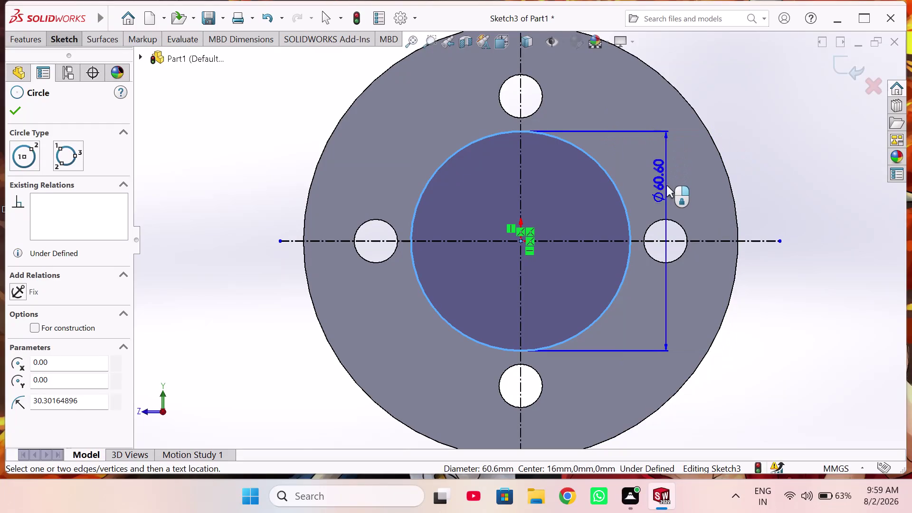
Give the flange-face centre circle a 50 mm diameter dimension and close the sketch.
click(674, 178)
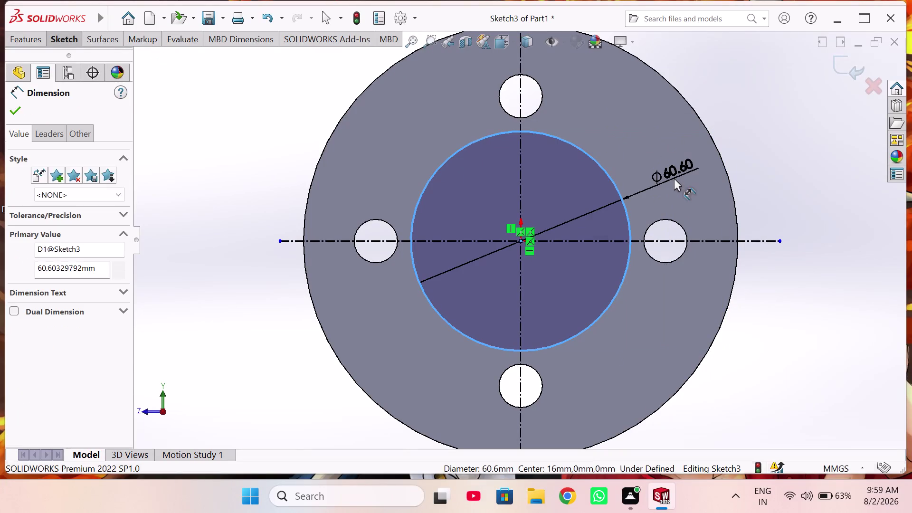
text(50)
key(Return)
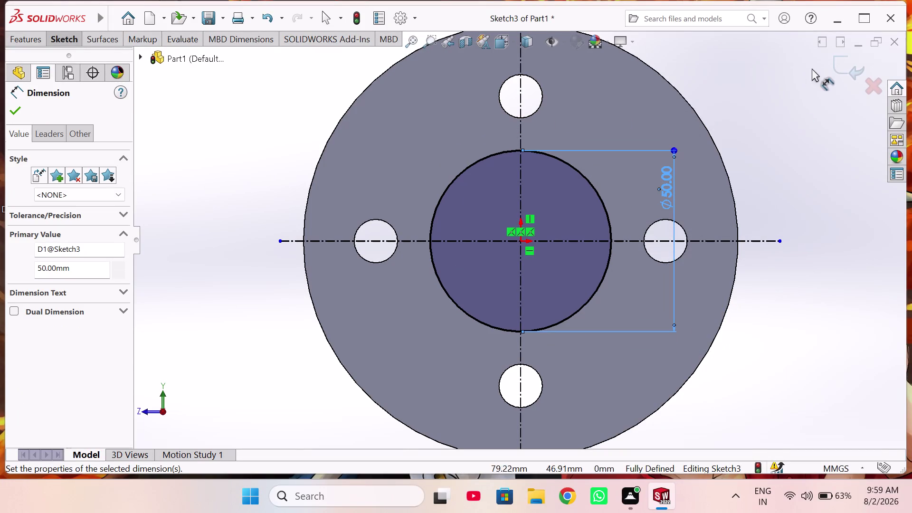
click(852, 70)
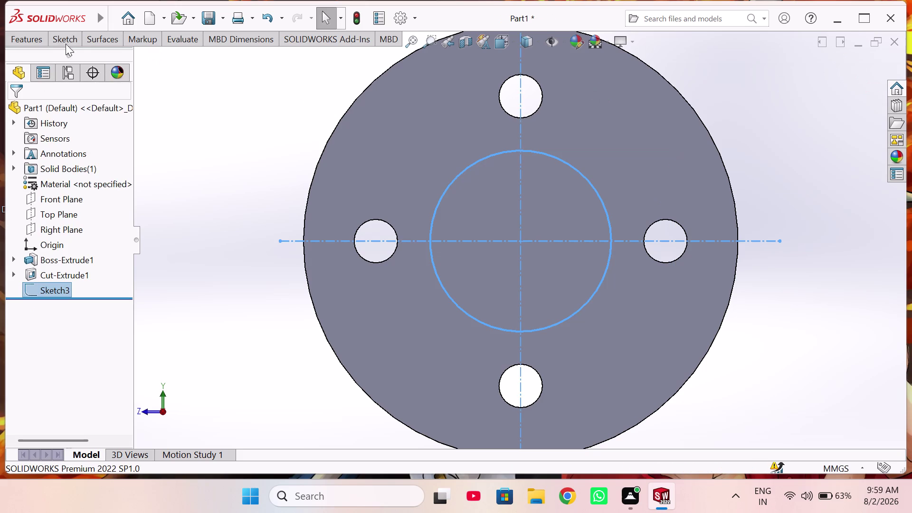
Start a blind boss extrusion of the 50 mm circle, changing the depth to 62 mm.
click(34, 41)
click(33, 74)
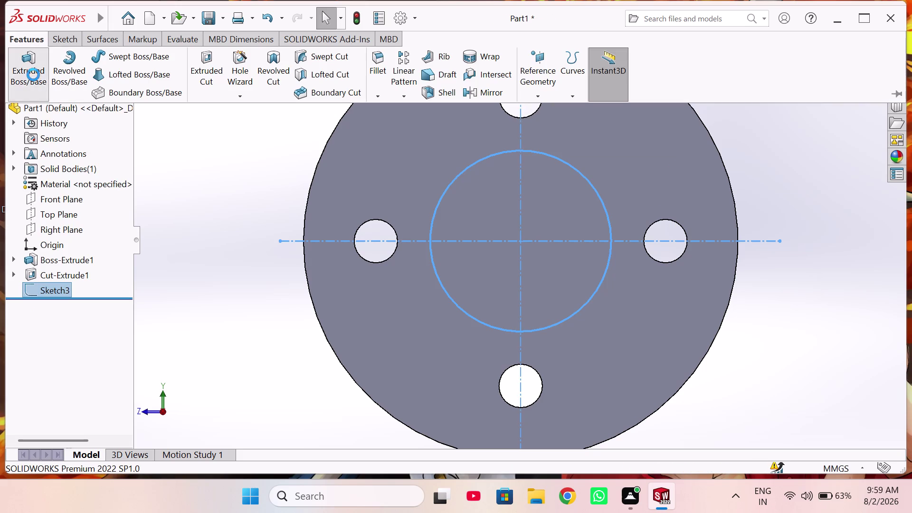
middle_drag(206, 239, 277, 249)
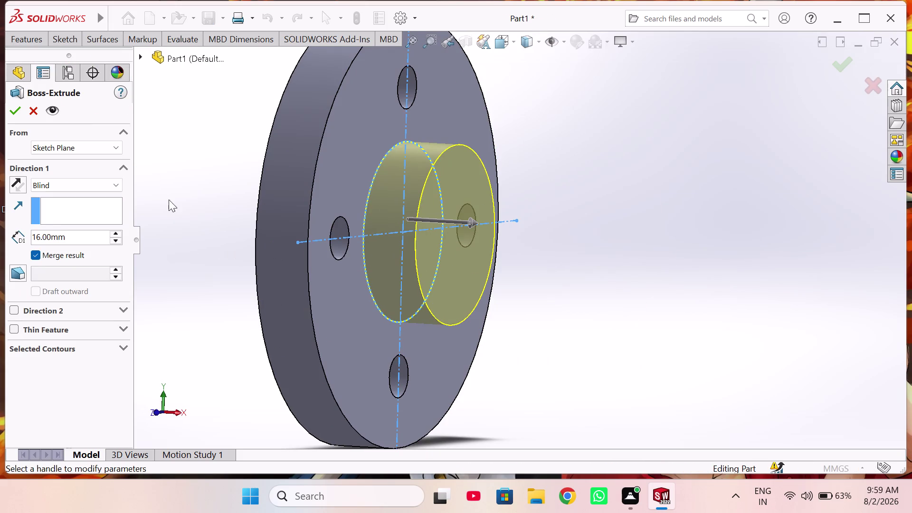
double_click(98, 231)
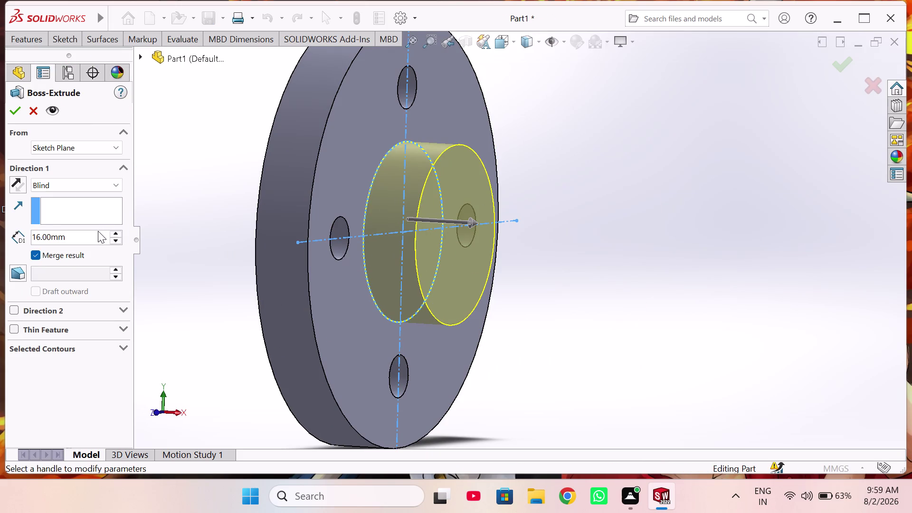
double_click(91, 236)
key(6)
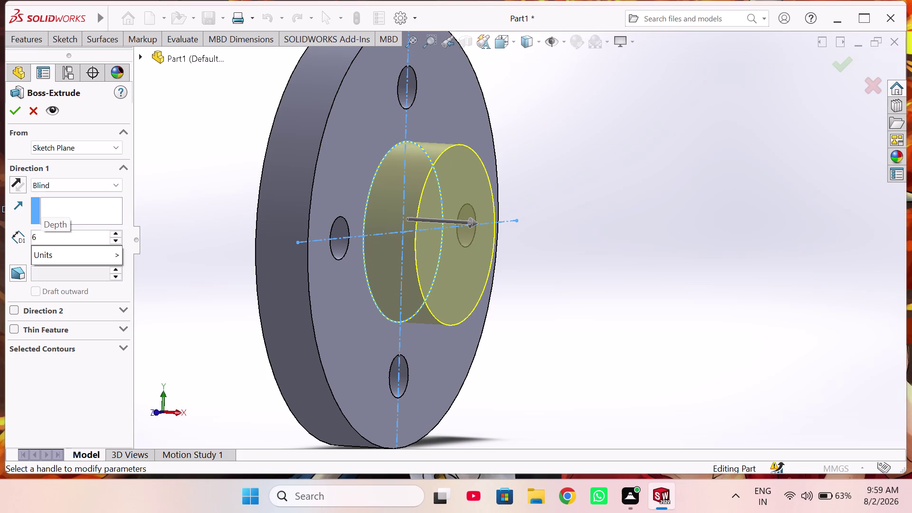
key(2)
key(Return)
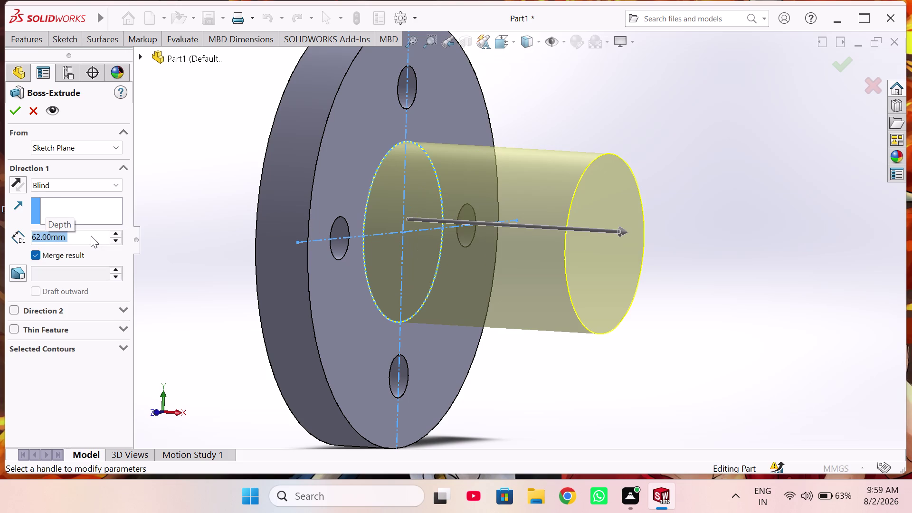
Confirm the 62 mm shaft boss and select the shaft's end face.
scroll(up, 3)
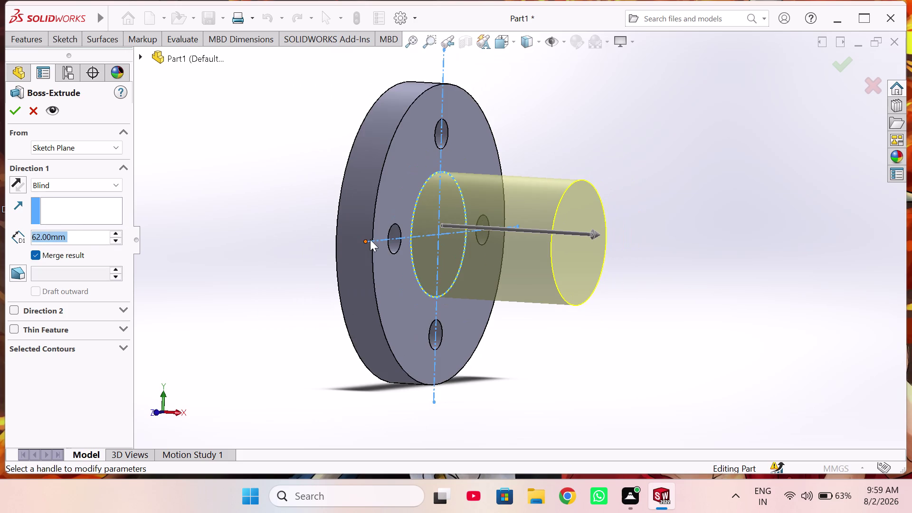
middle_drag(362, 245, 330, 243)
click(16, 113)
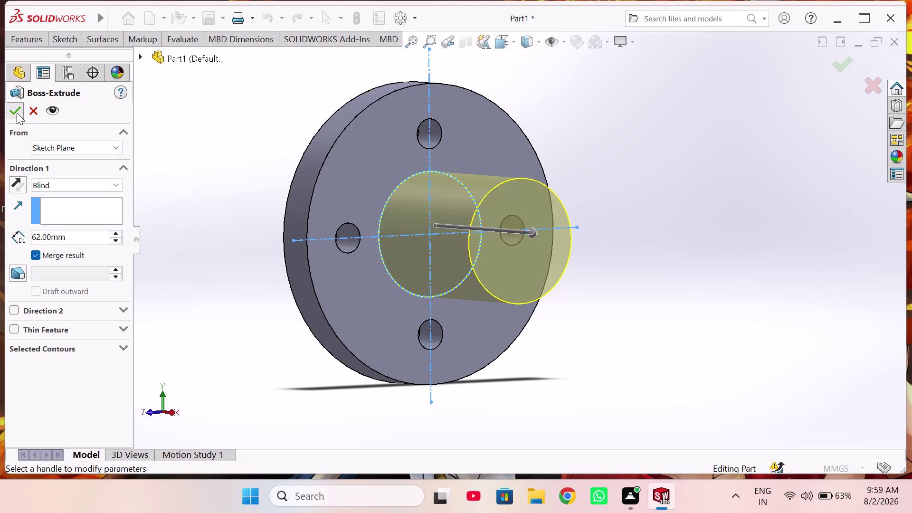
middle_drag(362, 320, 331, 306)
scroll(up, 3)
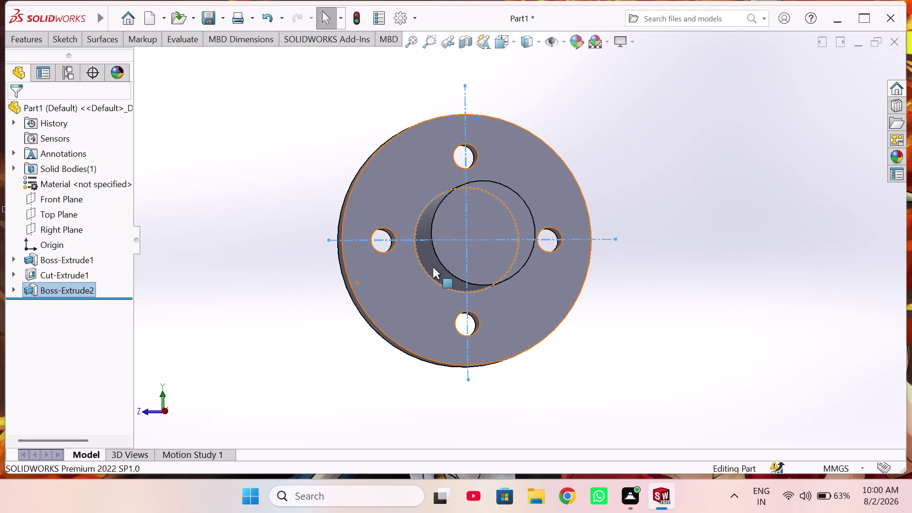
click(487, 238)
Start a new sketch on the shaft's end face.
click(541, 206)
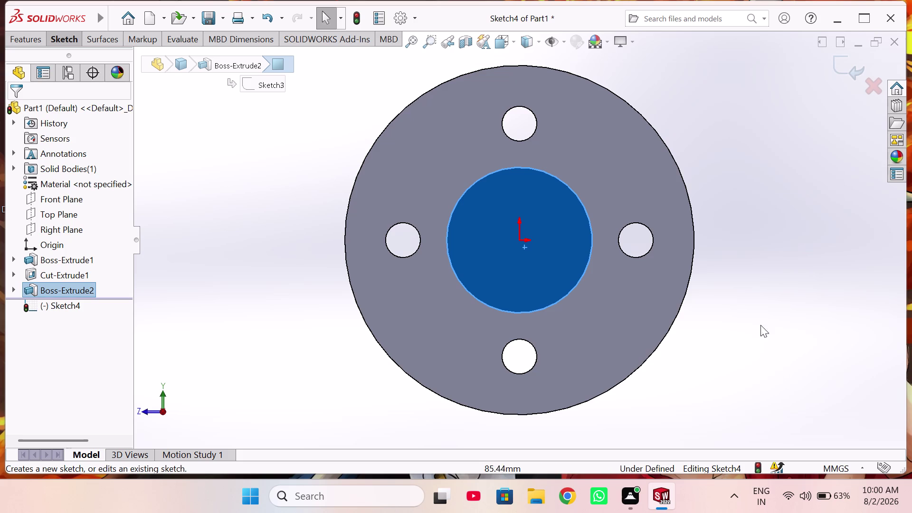
click(744, 290)
right_drag(793, 303, 770, 287)
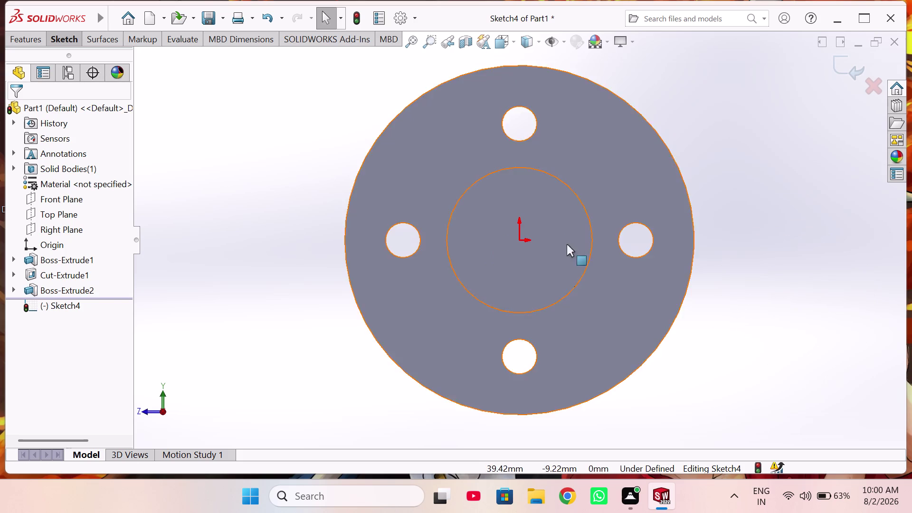
Draw a centrepoint straight slot from the shaft centre to the left hole centre.
click(71, 37)
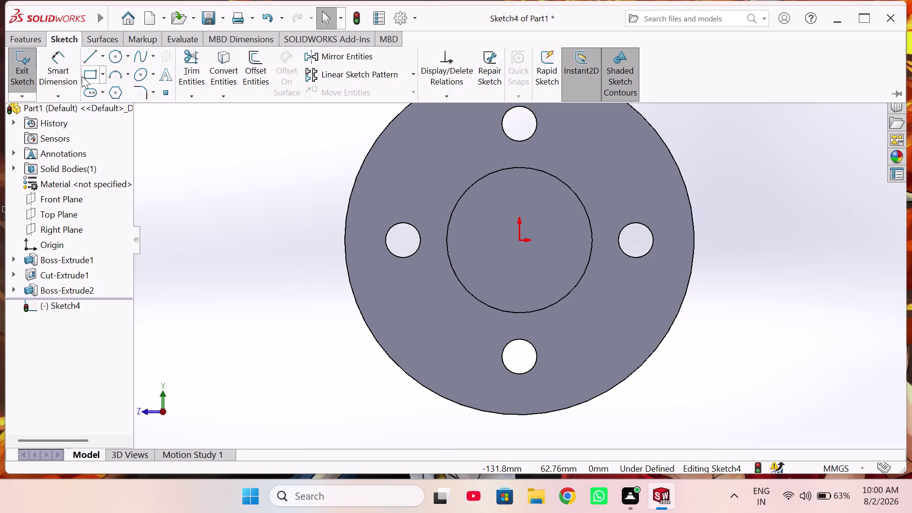
click(94, 91)
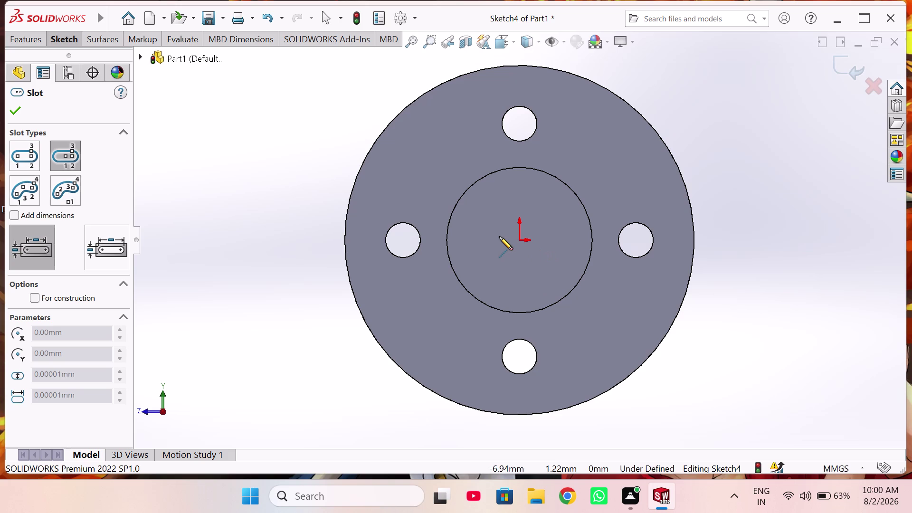
click(461, 238)
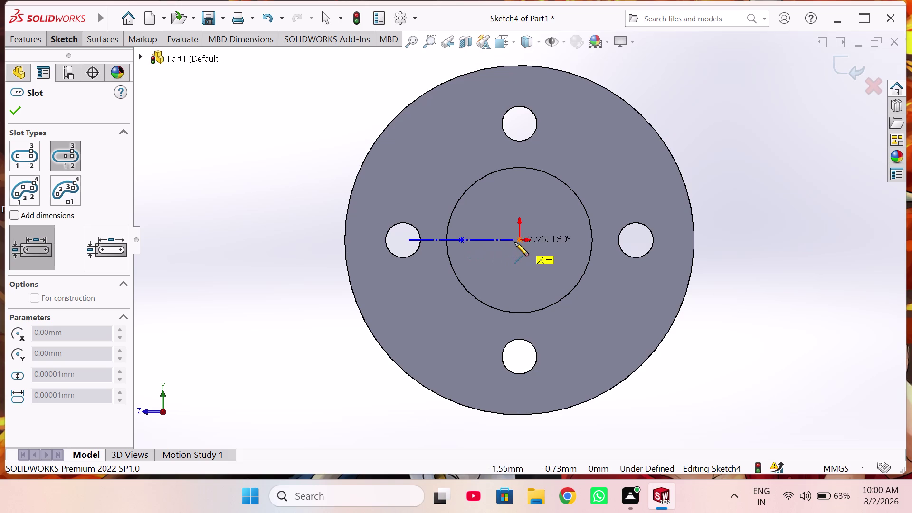
click(520, 241)
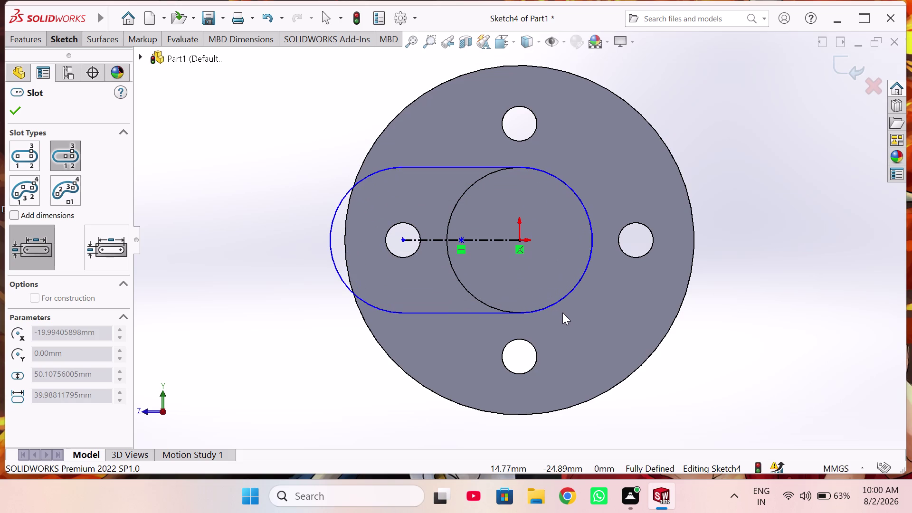
click(575, 323)
Dimension the slot's end radius to 27.5 mm.
right_drag(630, 307, 638, 234)
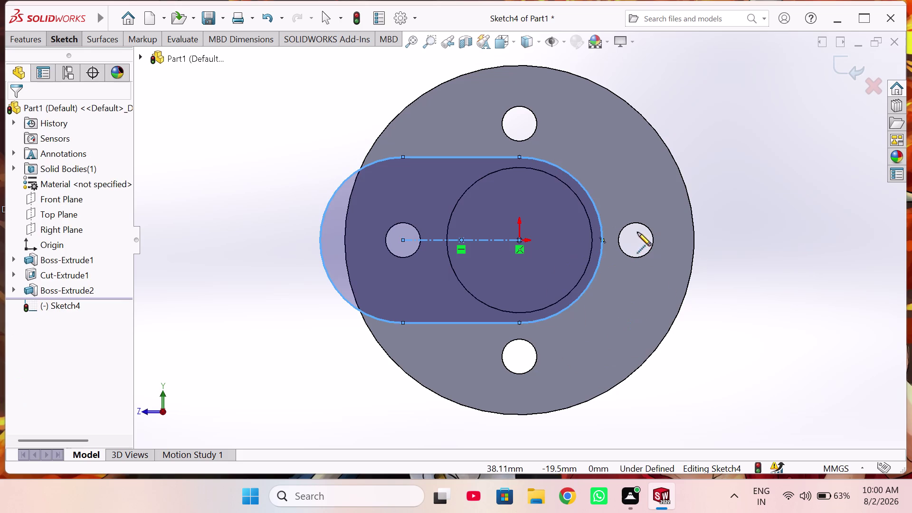
right_drag(638, 233, 637, 229)
click(599, 221)
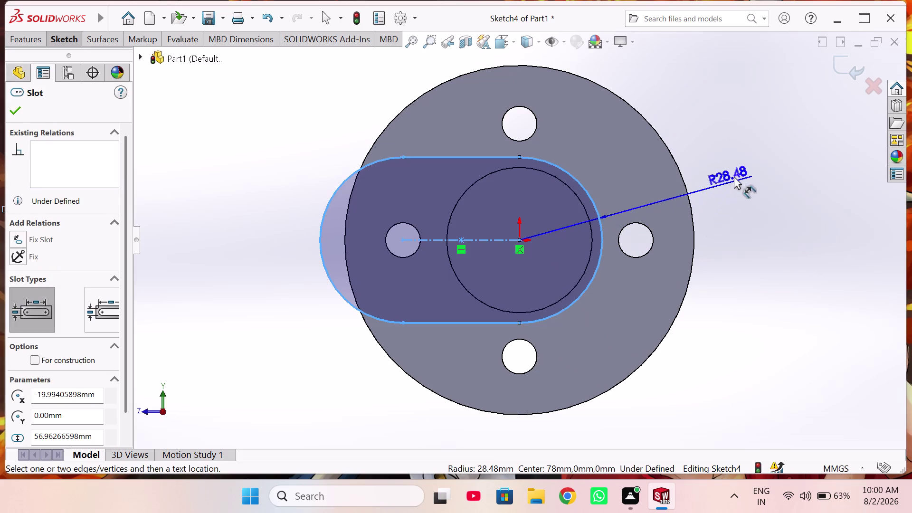
click(737, 172)
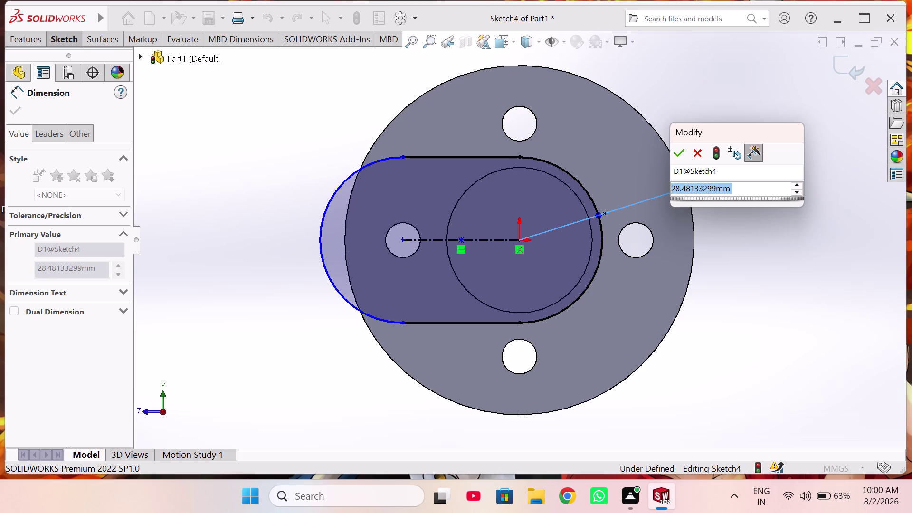
text(27.)
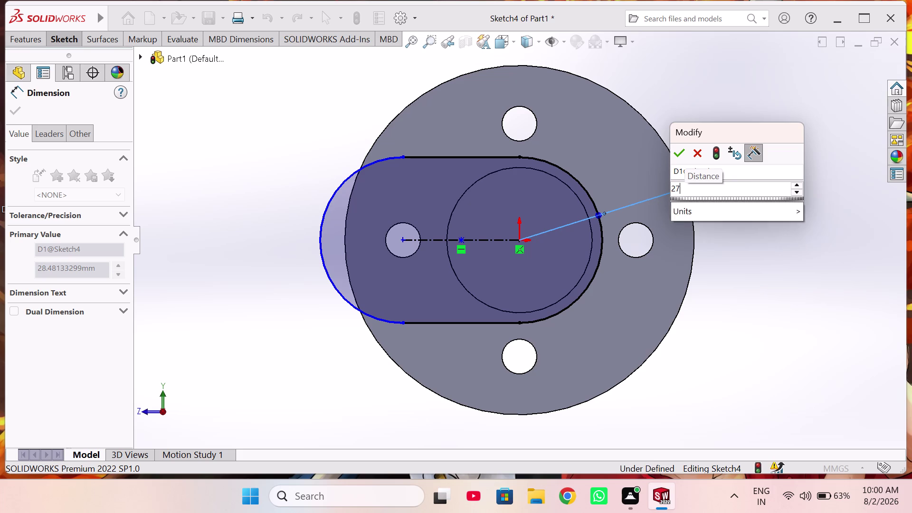
text(5)
key(Return)
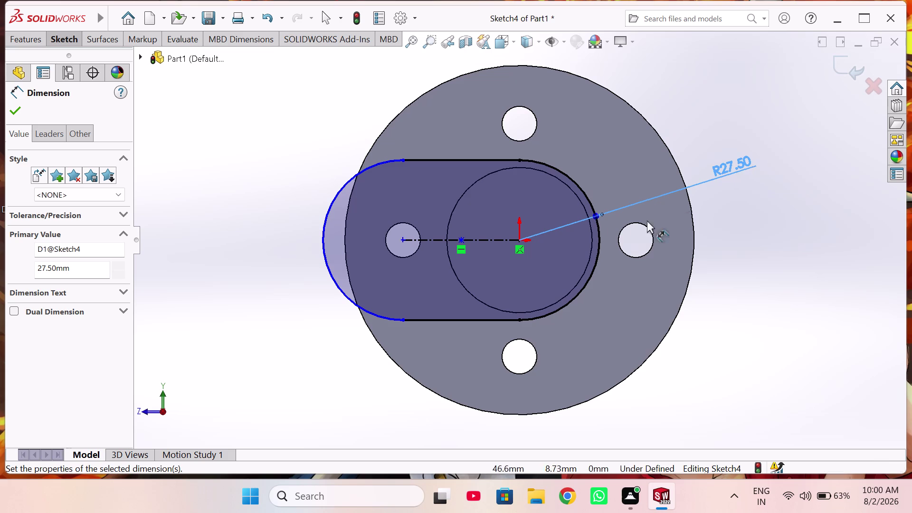
Dimension the slot's centre distance to 40 mm and exit the sketch.
click(481, 241)
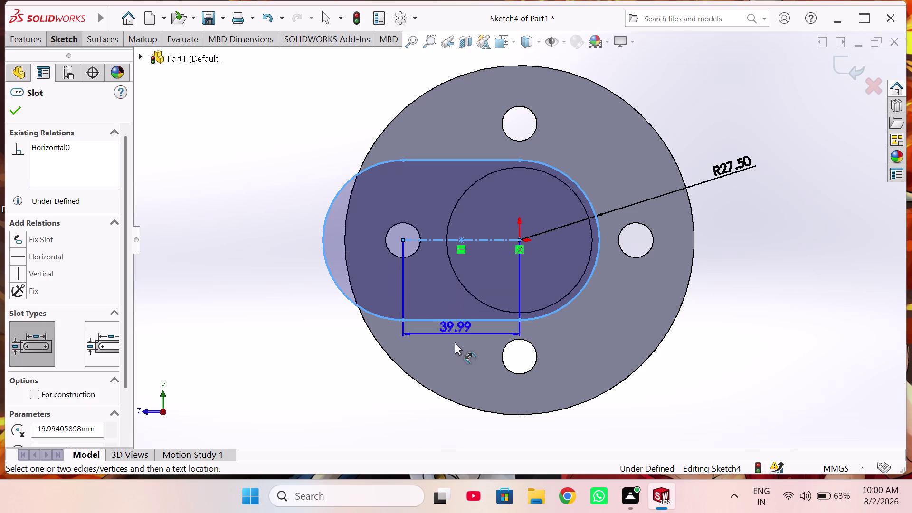
click(455, 348)
text(4)
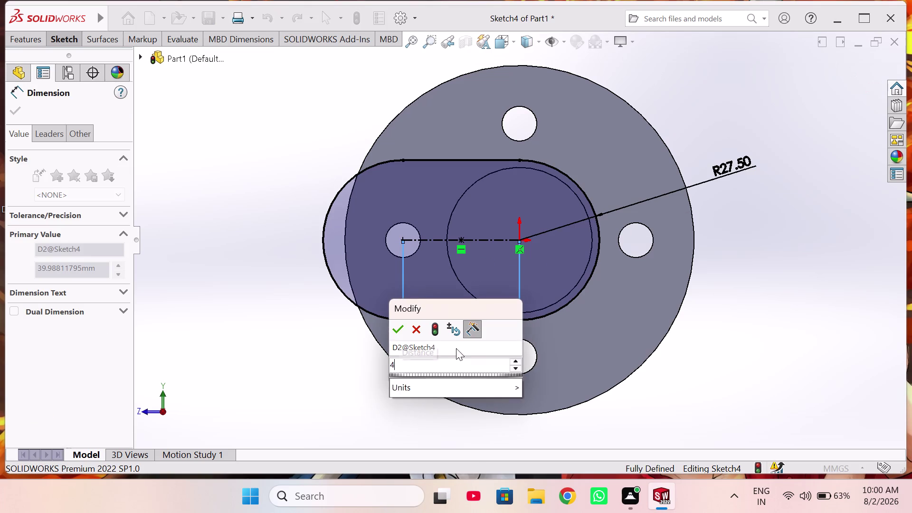
text(0)
key(Return)
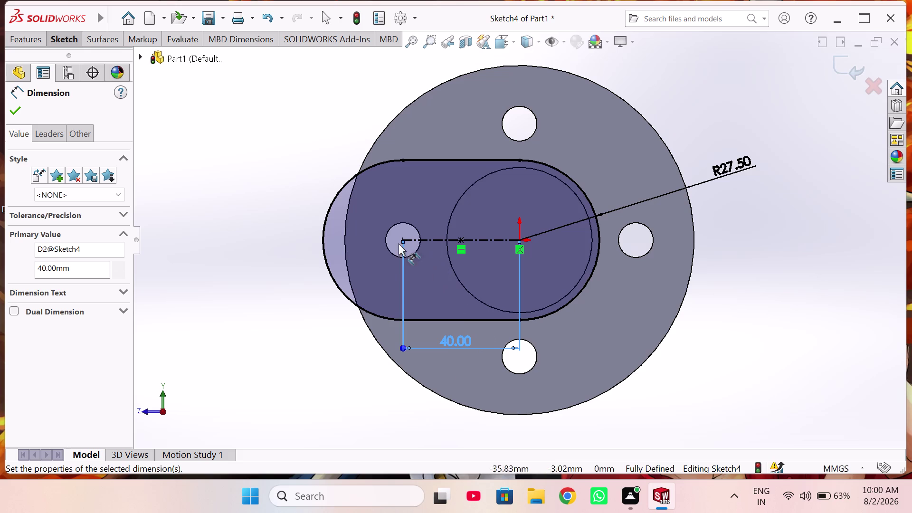
right_click(262, 225)
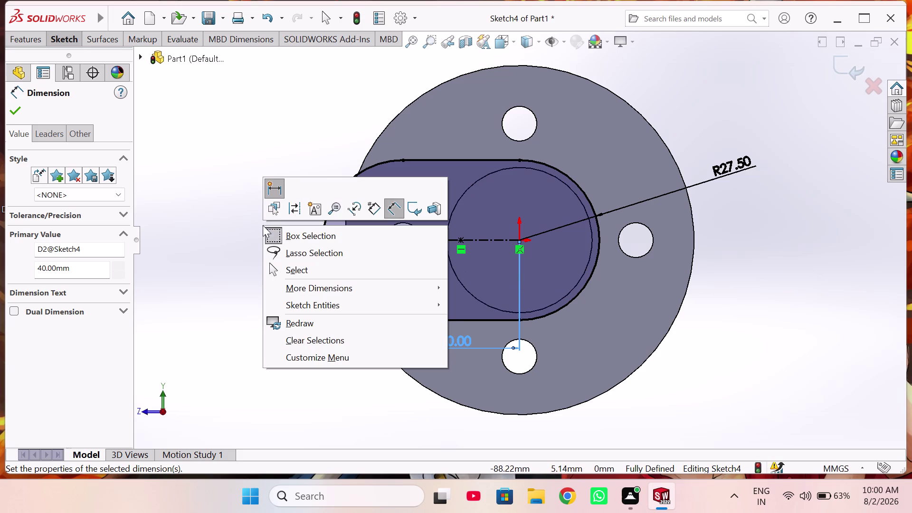
click(285, 265)
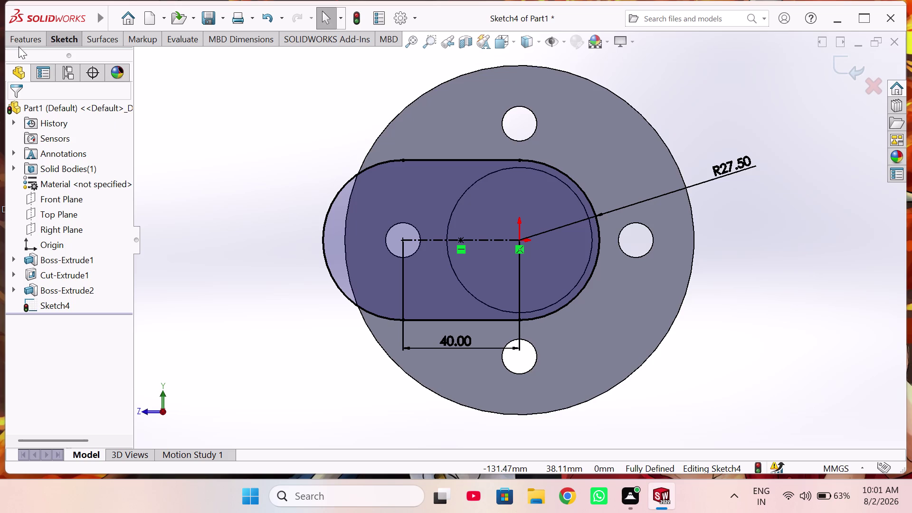
click(859, 68)
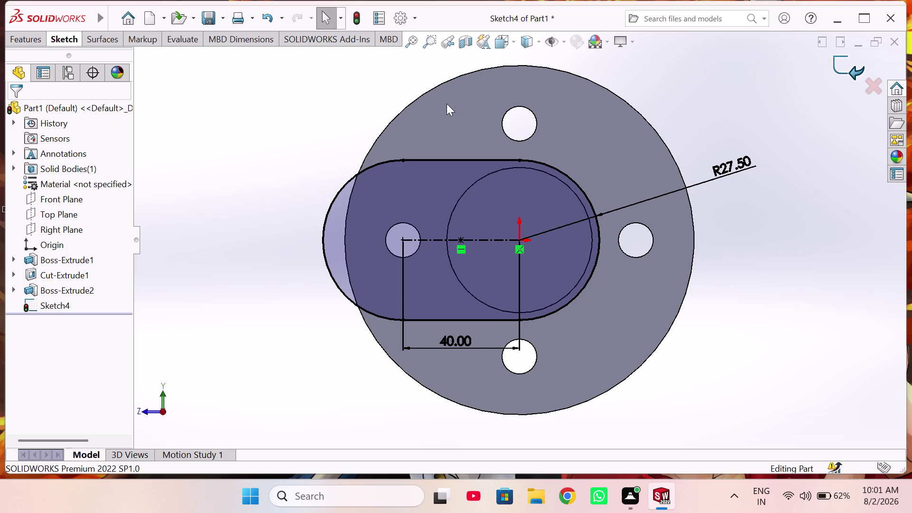
Extrude the slot sketch 22 mm blind into a web boss, then orbit to inspect it.
click(39, 36)
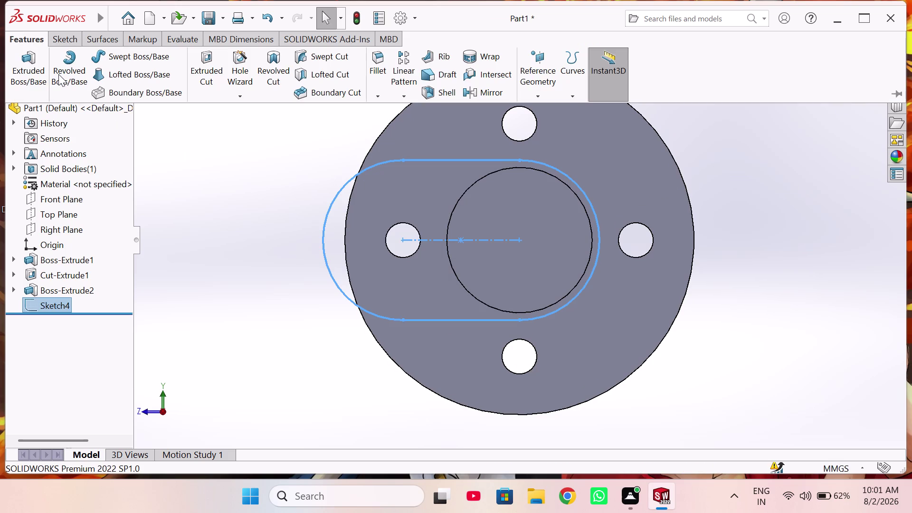
click(29, 70)
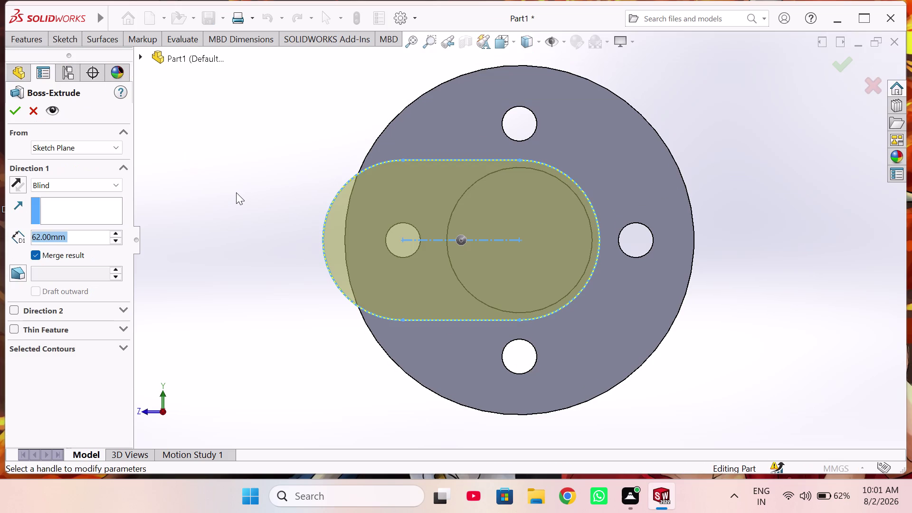
middle_drag(237, 193, 275, 203)
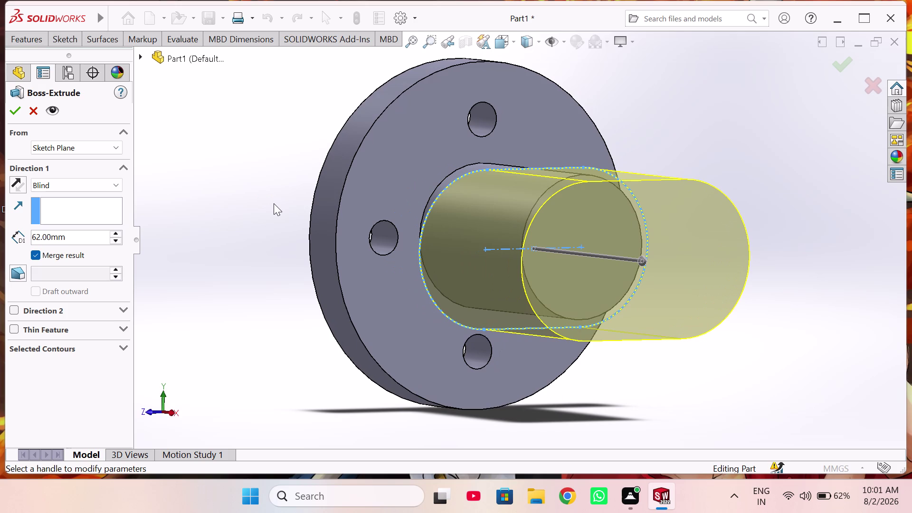
double_click(112, 241)
double_click(113, 241)
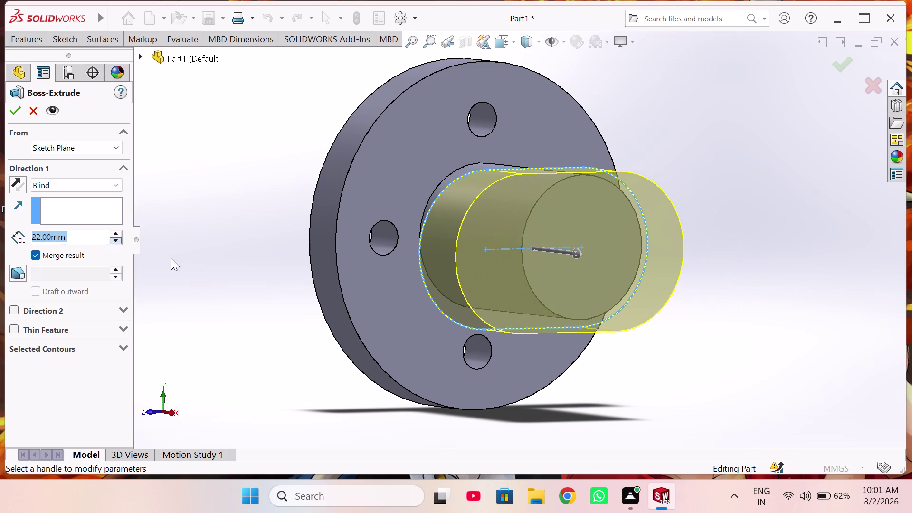
click(16, 113)
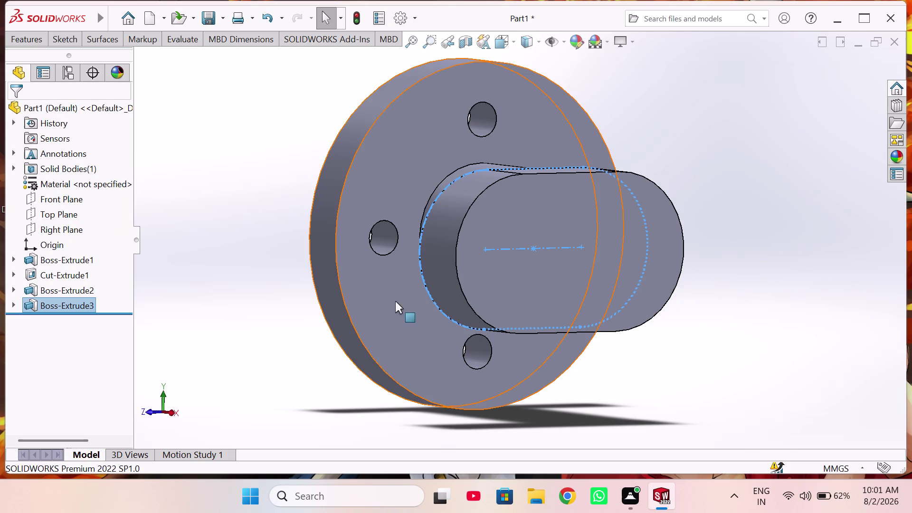
middle_drag(571, 341, 640, 341)
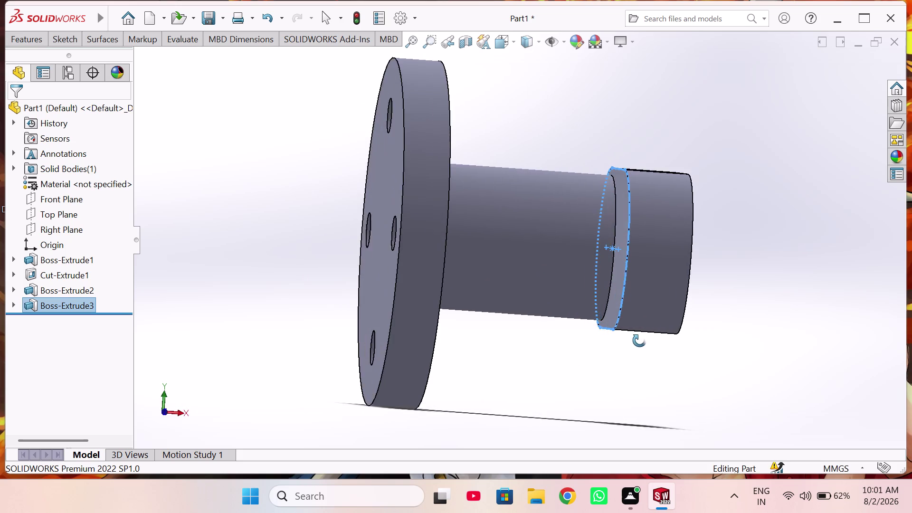
middle_drag(639, 341, 517, 332)
Open a sketch on the slot web face and draw a circle centred left of the origin.
click(499, 242)
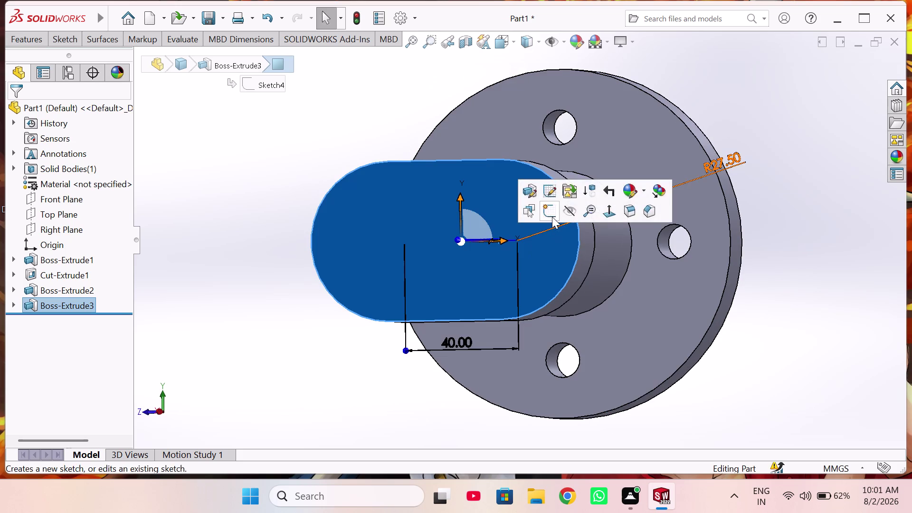
click(552, 217)
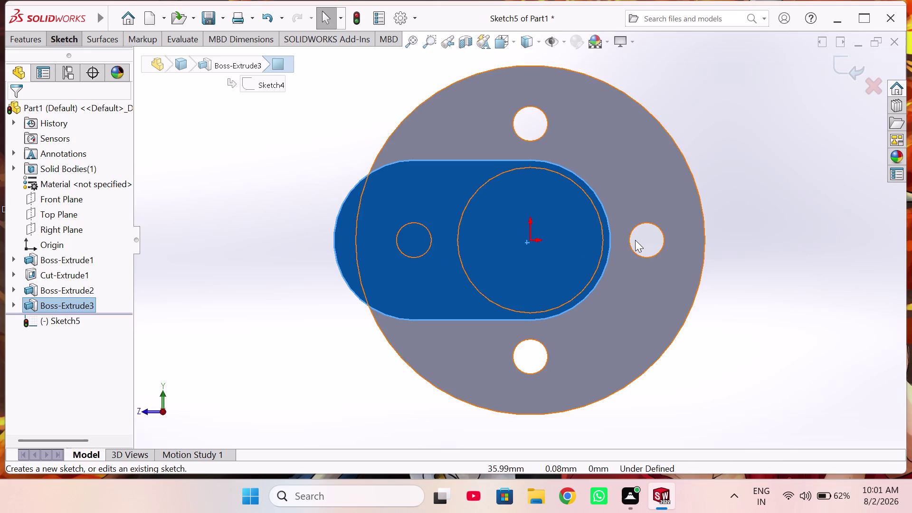
right_drag(762, 223, 797, 233)
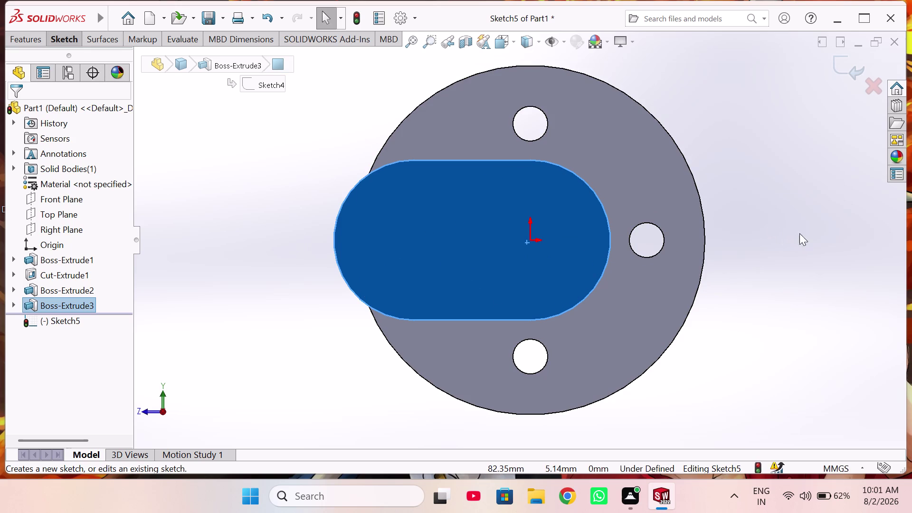
right_drag(797, 234, 820, 230)
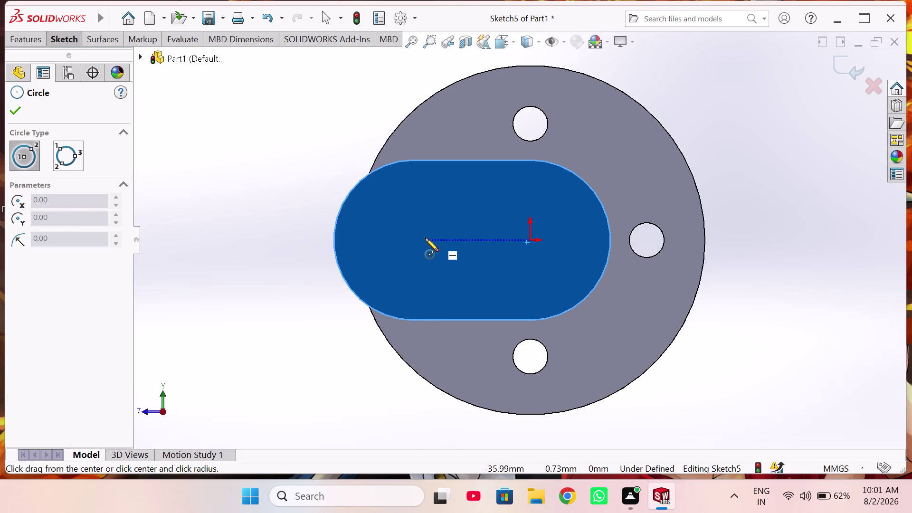
click(425, 238)
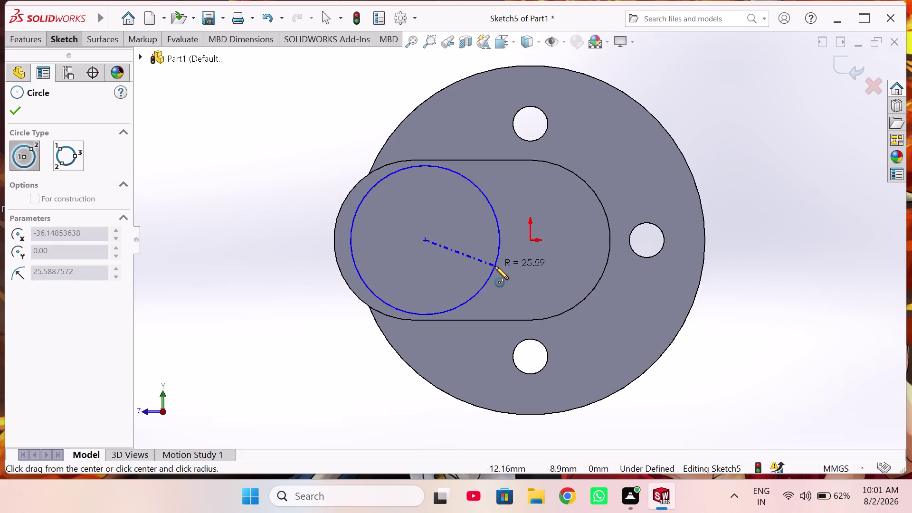
click(493, 267)
right_drag(513, 239, 489, 138)
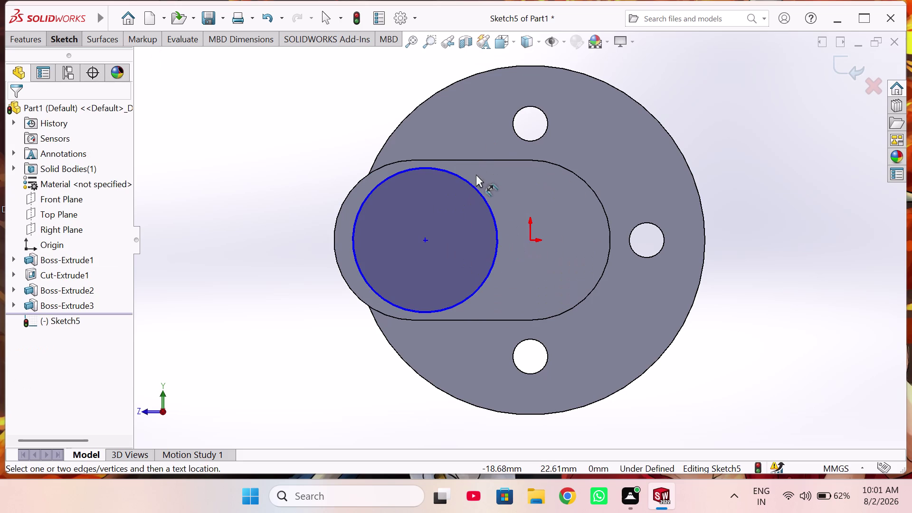
Dimension the crank-pin circle to 45 mm diameter.
click(466, 180)
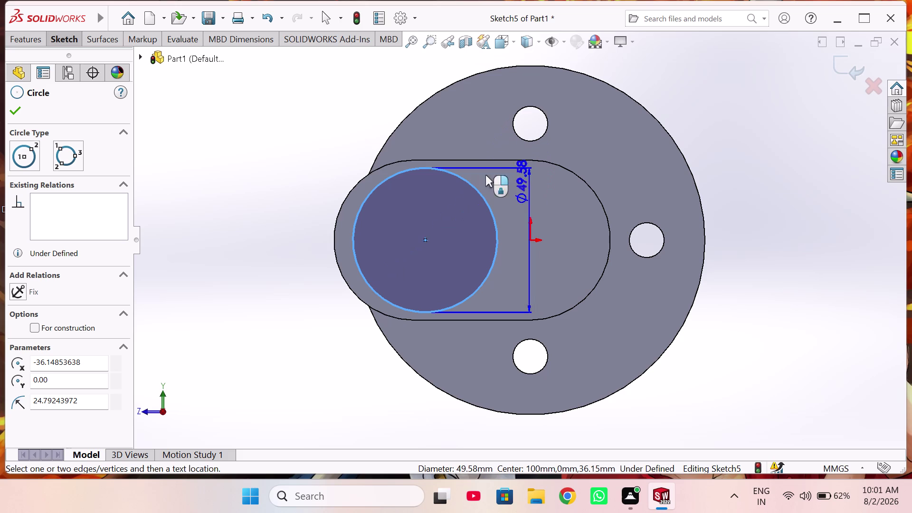
click(325, 144)
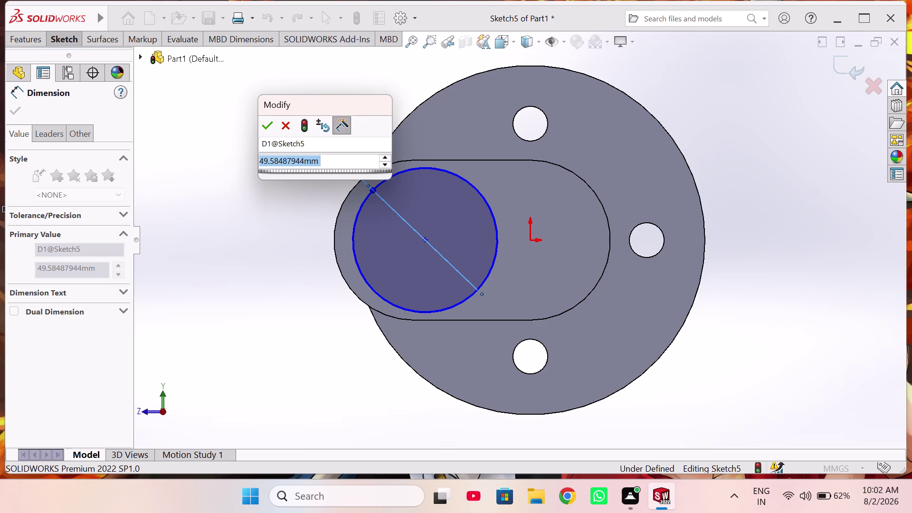
text(45)
key(Return)
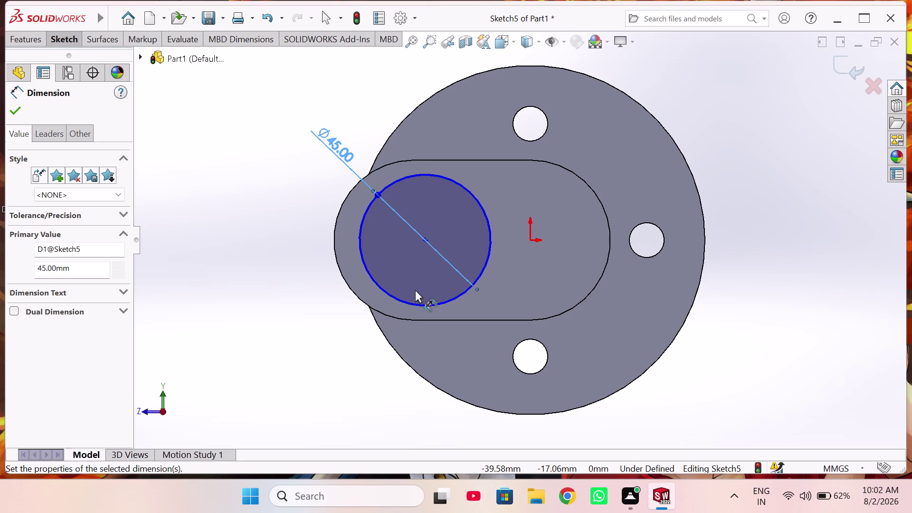
Set the circle centre 40 mm from the origin.
click(423, 240)
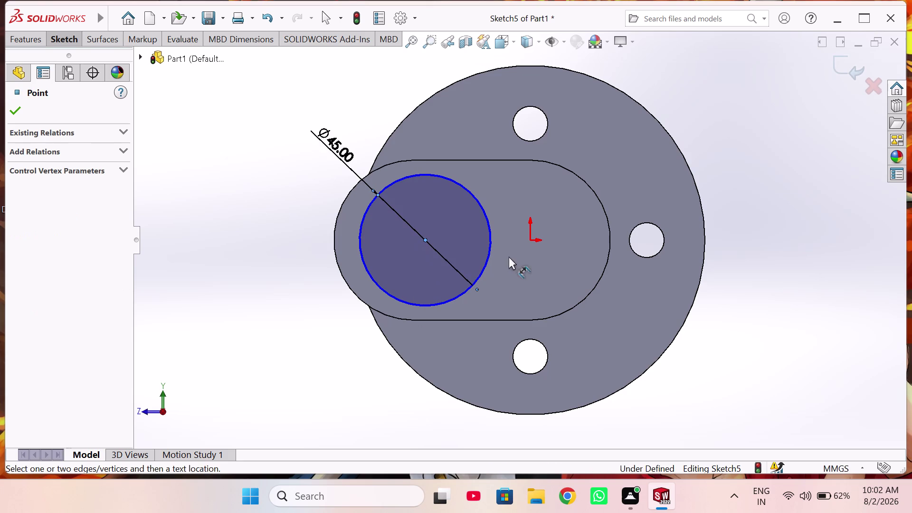
click(530, 239)
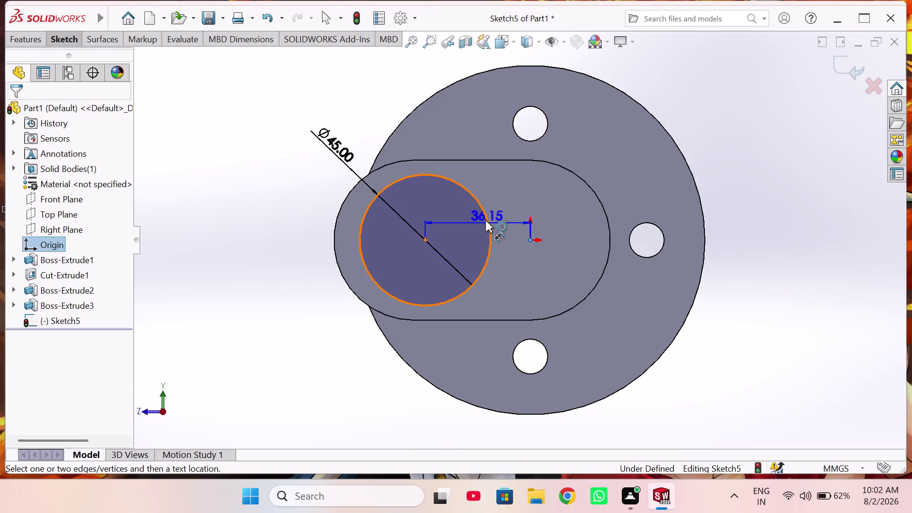
click(483, 188)
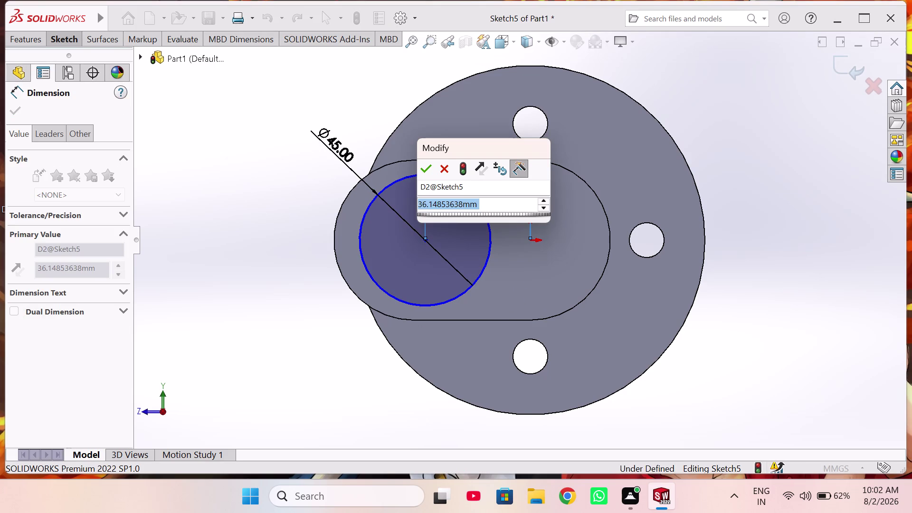
key(4)
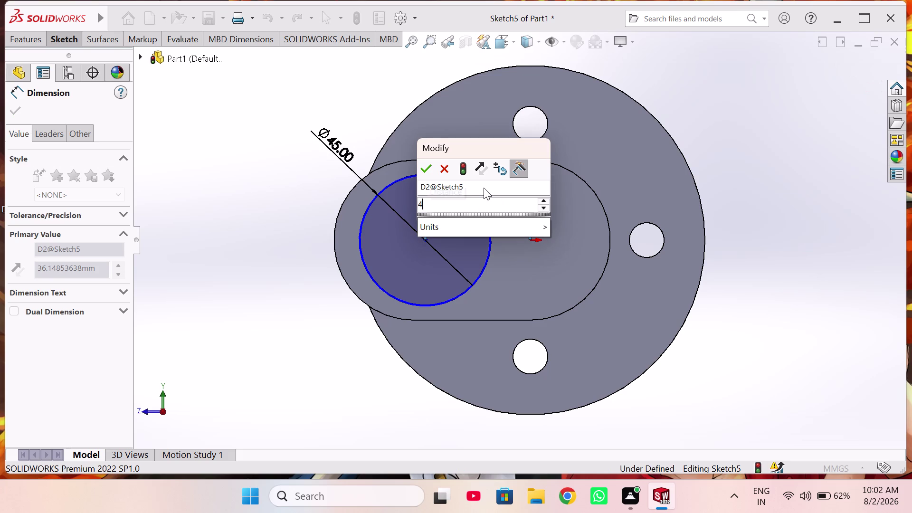
key(0)
key(Return)
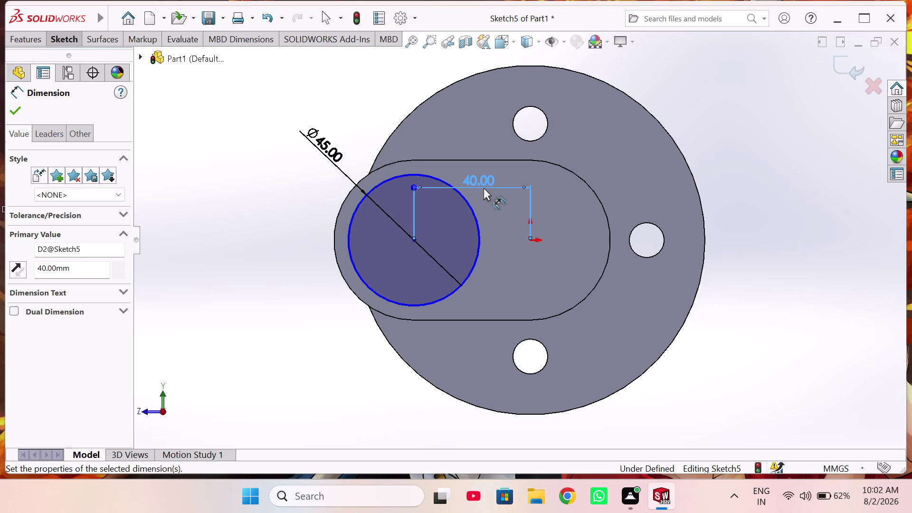
right_click(494, 225)
click(508, 263)
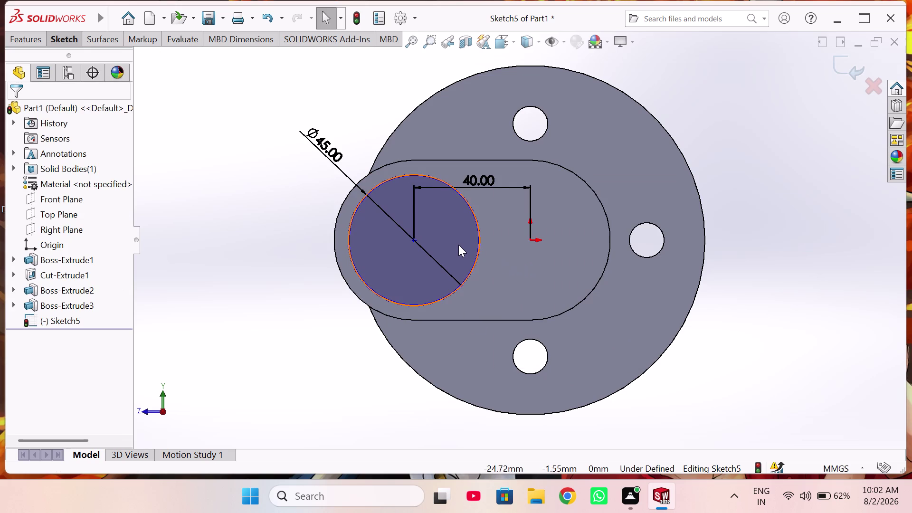
Add a Horizontal relation between the circle centre and origin, then exit the sketch.
click(280, 191)
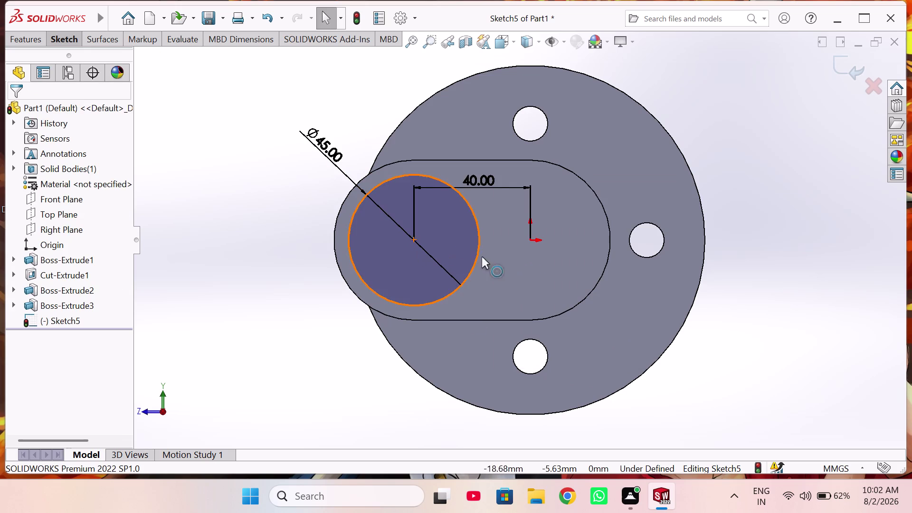
right_drag(255, 276, 241, 254)
scroll(down, 3)
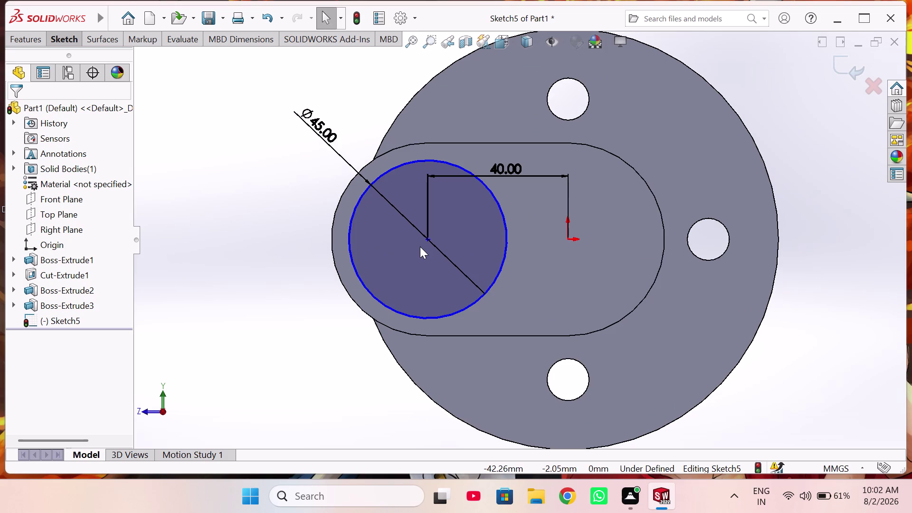
scroll(down, 3)
click(433, 237)
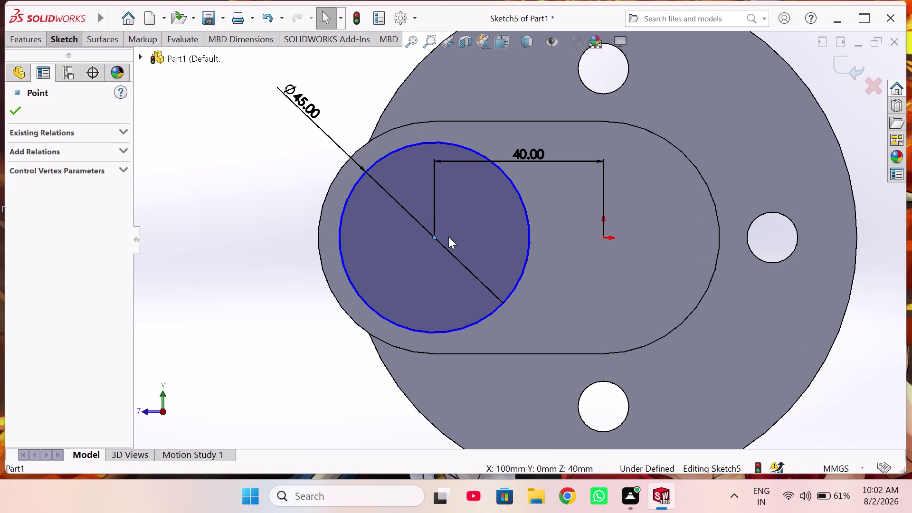
click(604, 237)
click(638, 183)
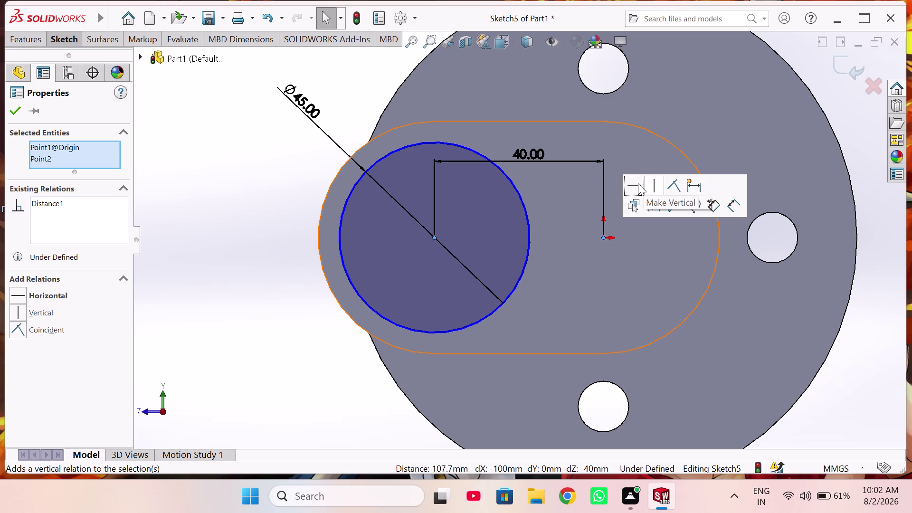
click(15, 116)
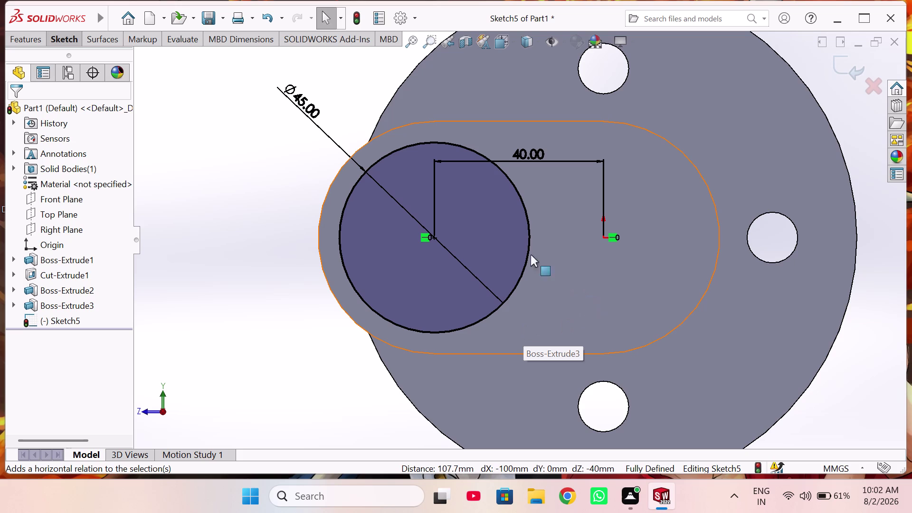
click(57, 40)
click(19, 65)
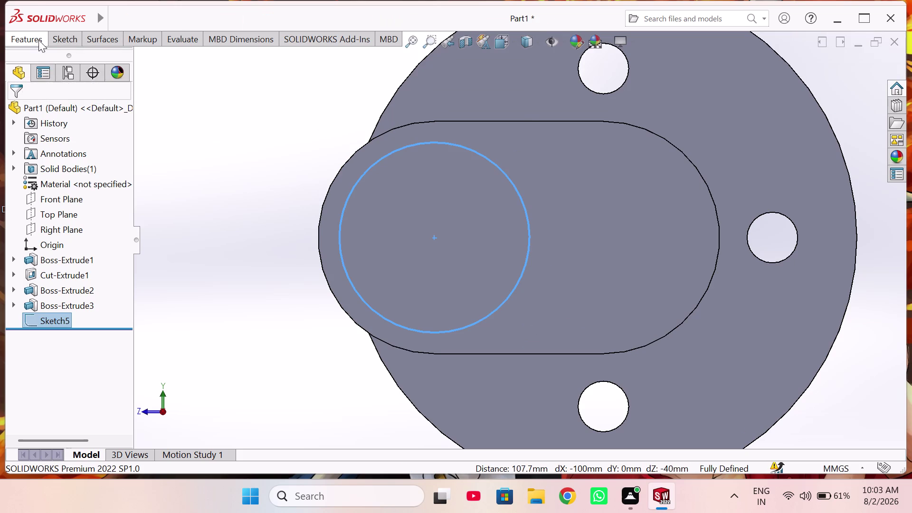
Extrude the 45 mm circle as a boss with 35 mm blind depth.
click(33, 36)
click(29, 60)
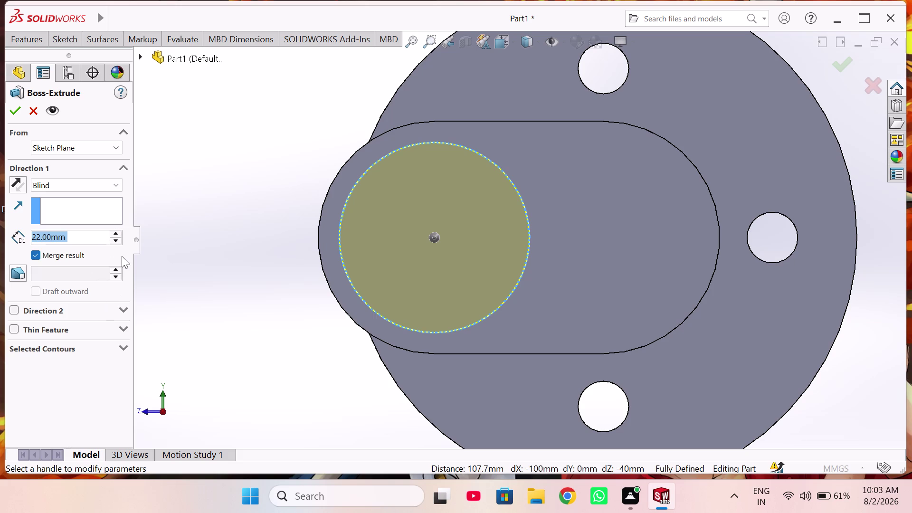
scroll(up, 3)
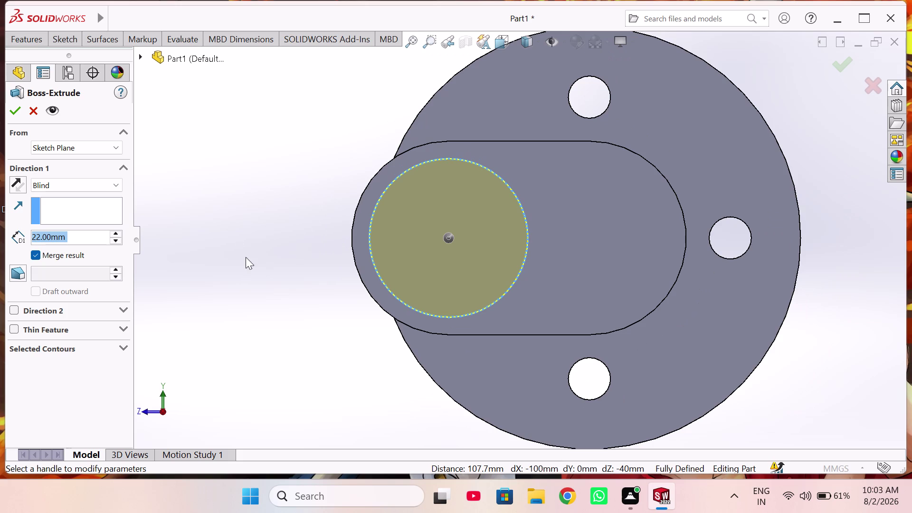
text(35)
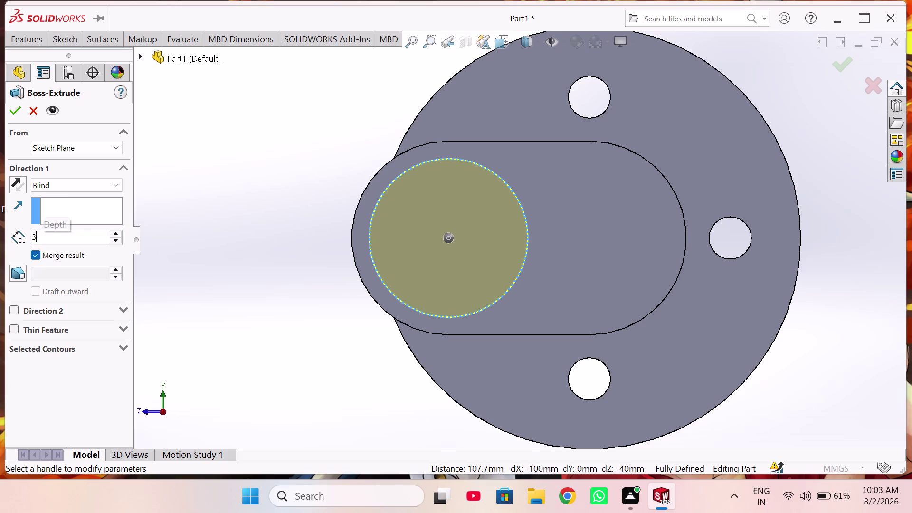
key(Return)
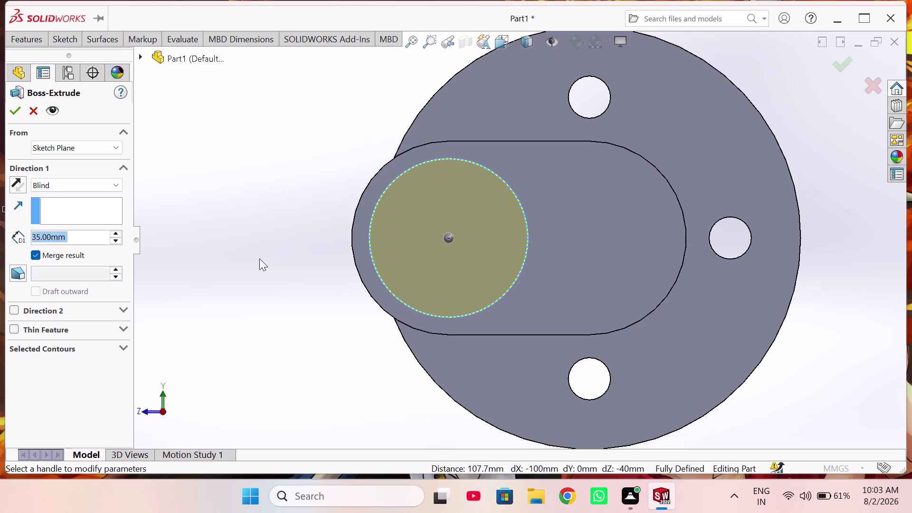
scroll(up, 3)
middle_drag(256, 215, 317, 233)
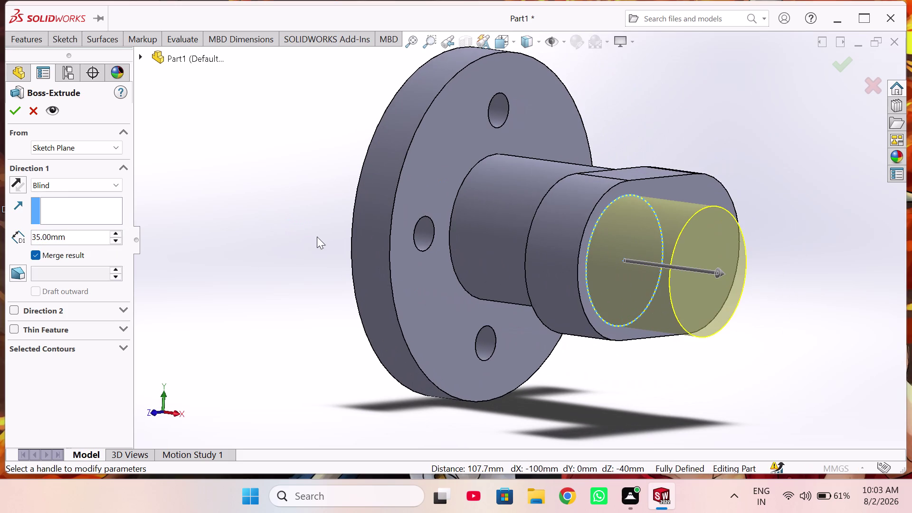
middle_drag(279, 222, 220, 214)
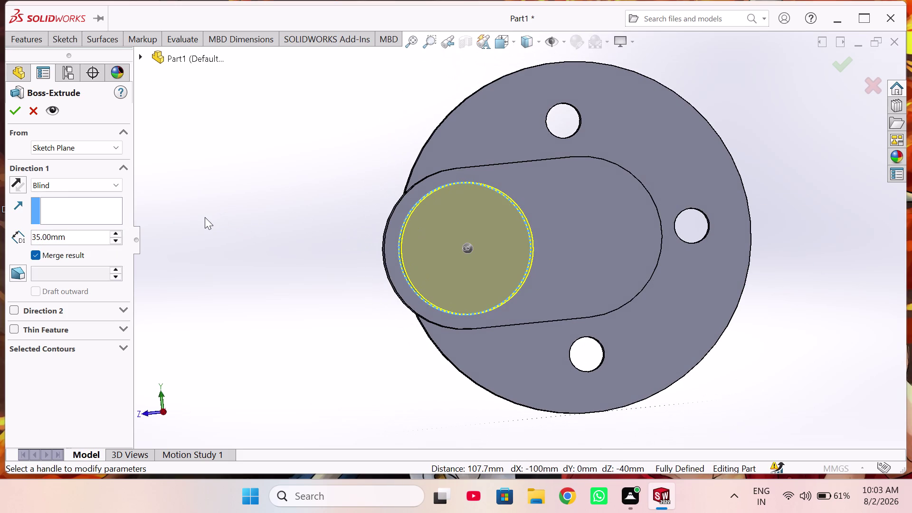
Confirm the 35 mm crank-pin boss and orbit to view its end face.
click(16, 110)
scroll(up, 3)
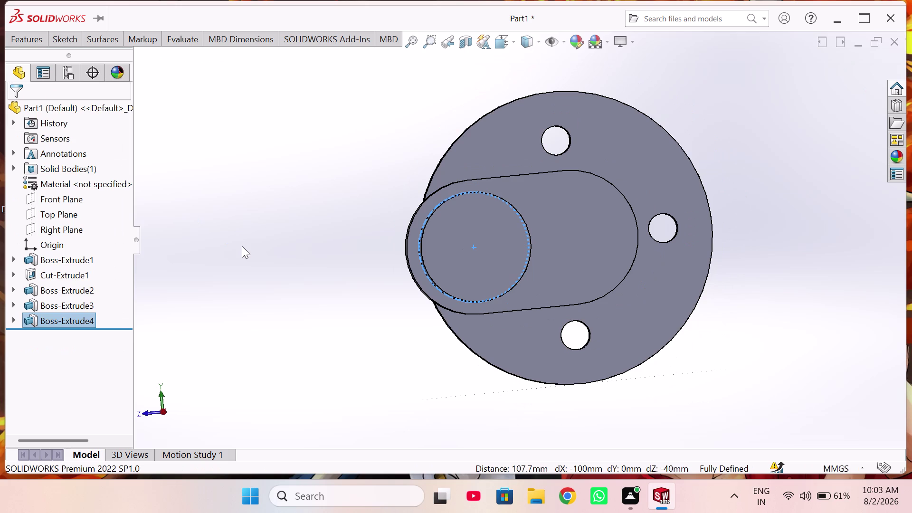
key(ctrl+8)
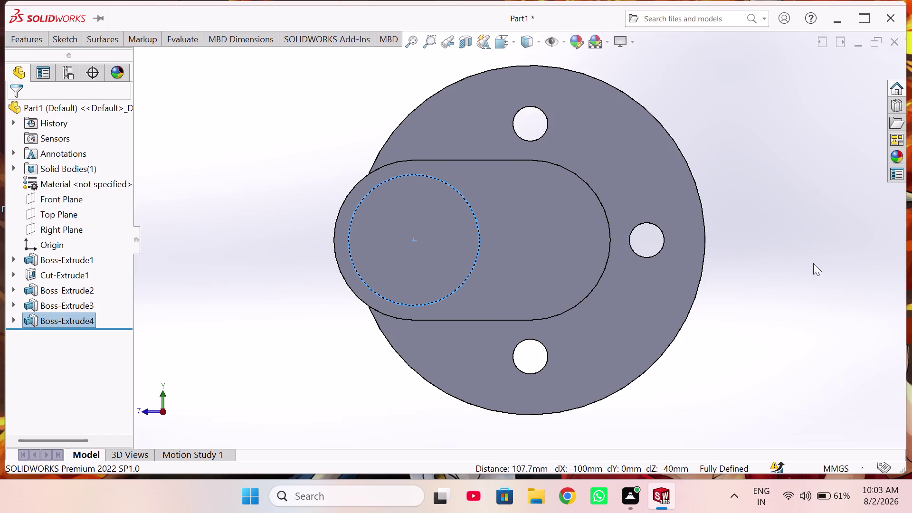
middle_drag(444, 259, 420, 249)
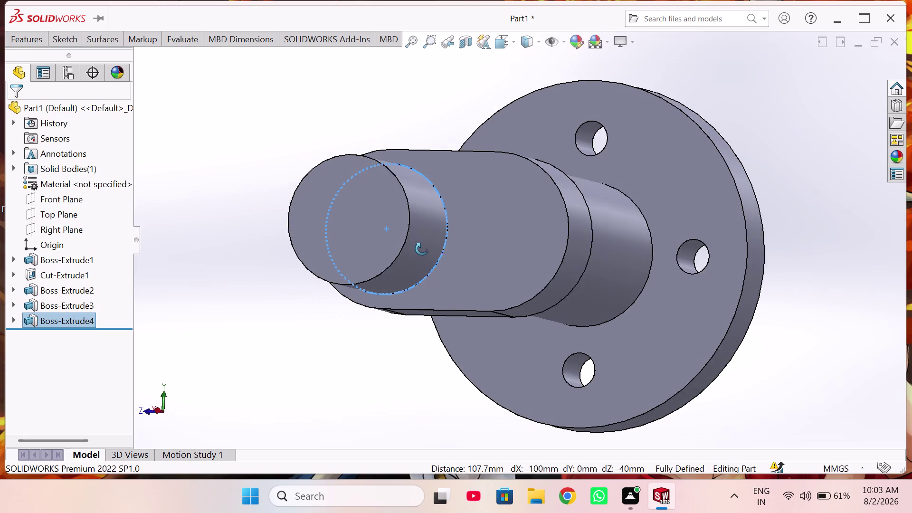
middle_drag(420, 249, 423, 249)
Open a sketch on the crank pin's end face and start a centrepoint slot at the origin.
click(360, 198)
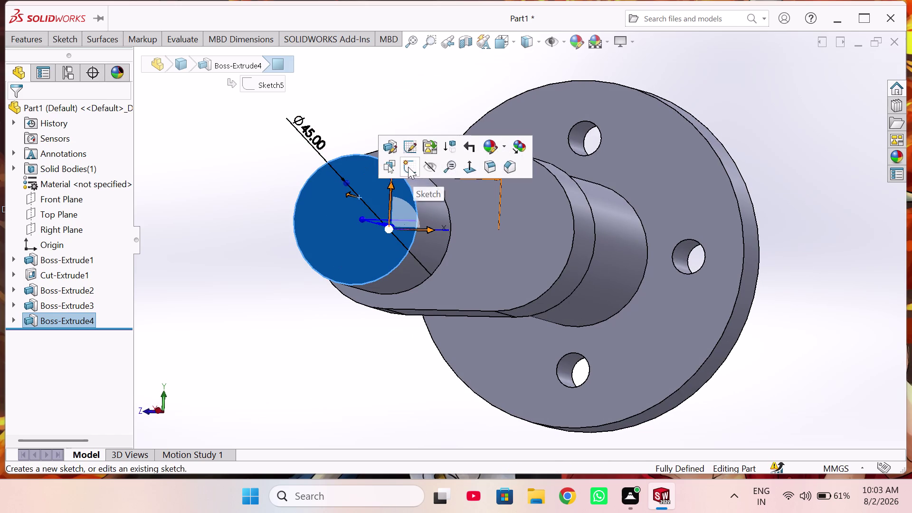
click(408, 166)
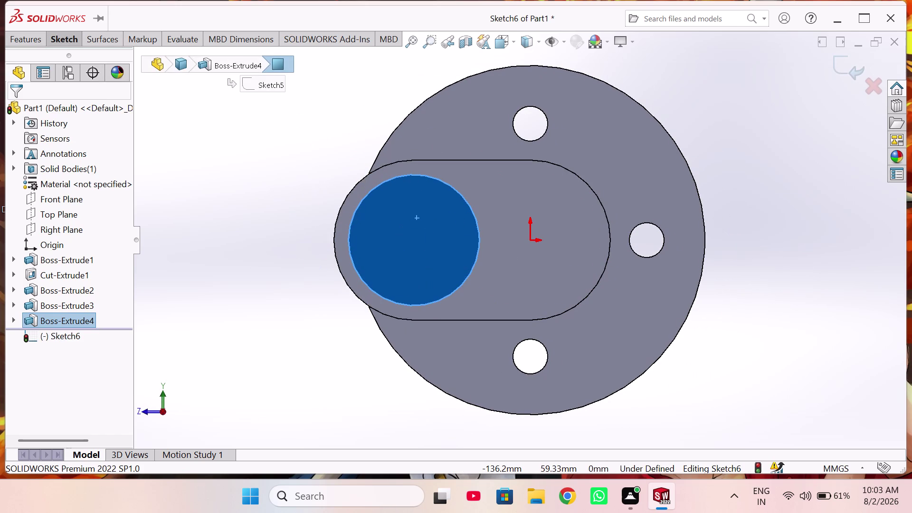
click(56, 36)
click(94, 91)
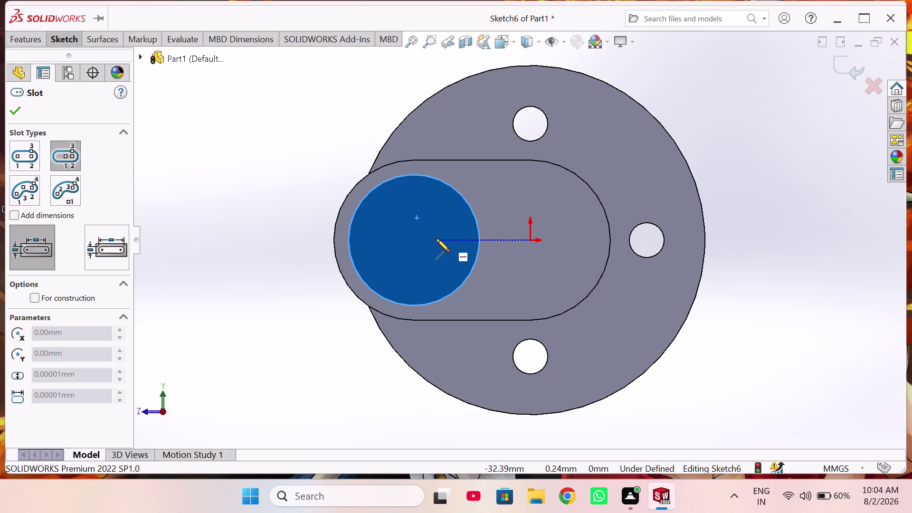
click(530, 241)
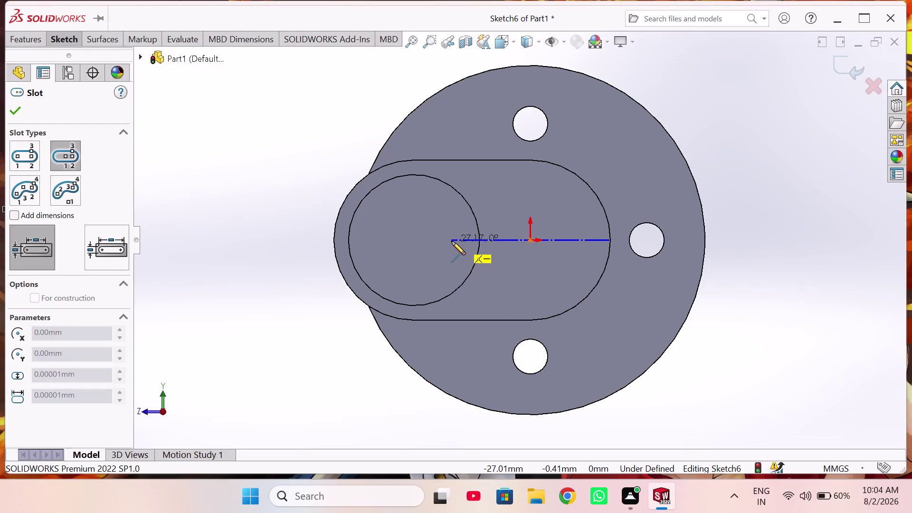
Draw the horizontal slot and dimension its centre distance to 80 mm.
click(458, 240)
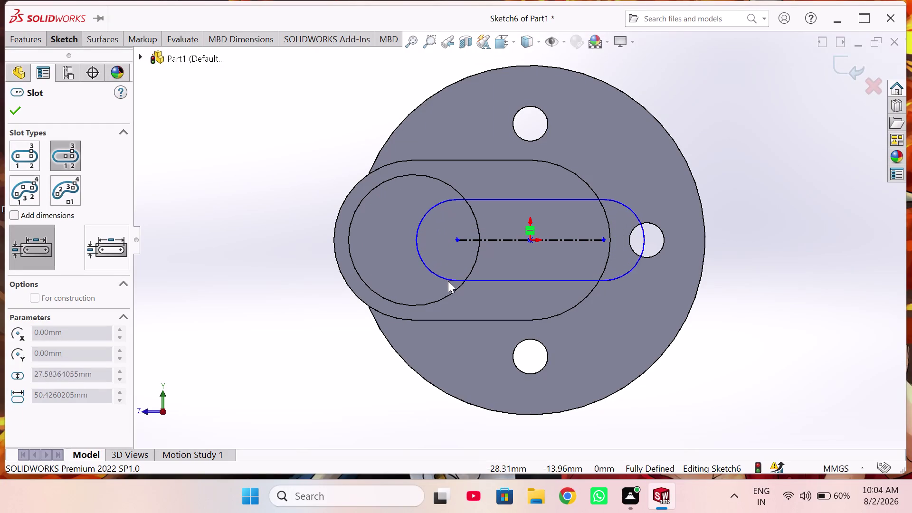
click(447, 287)
right_drag(749, 340, 761, 267)
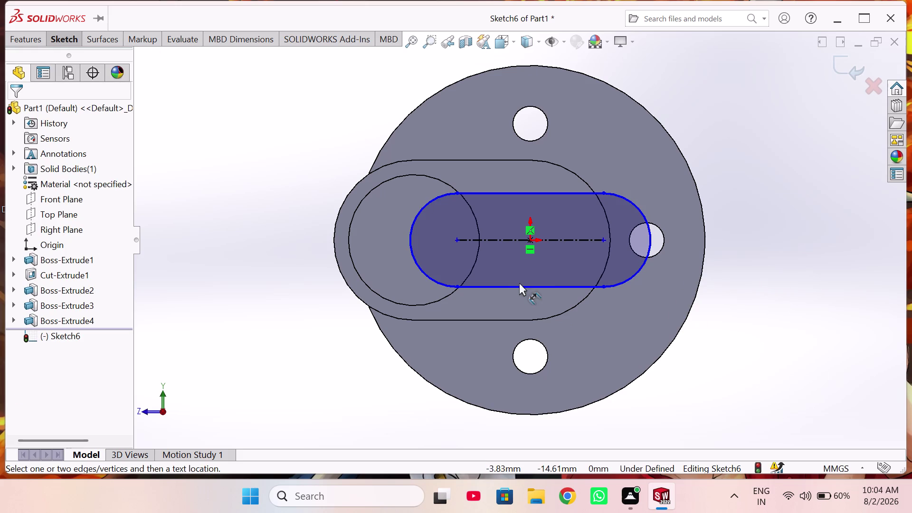
click(511, 242)
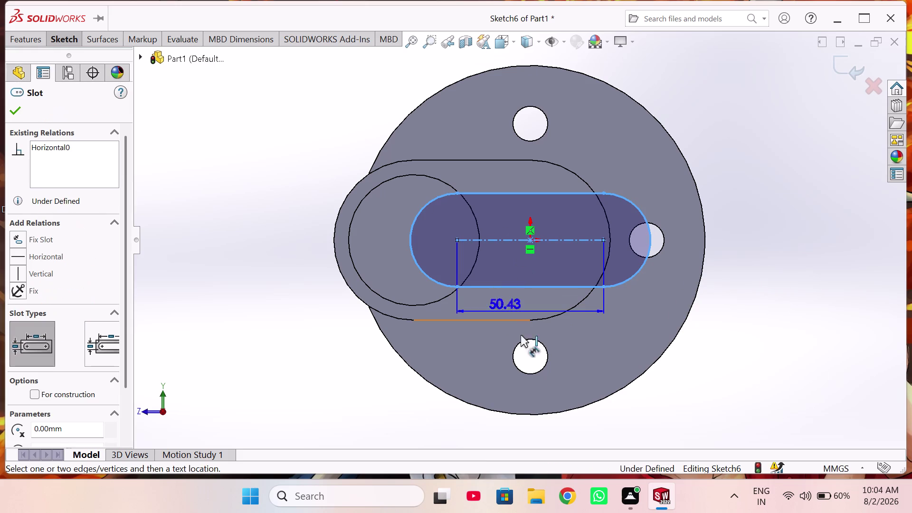
click(529, 341)
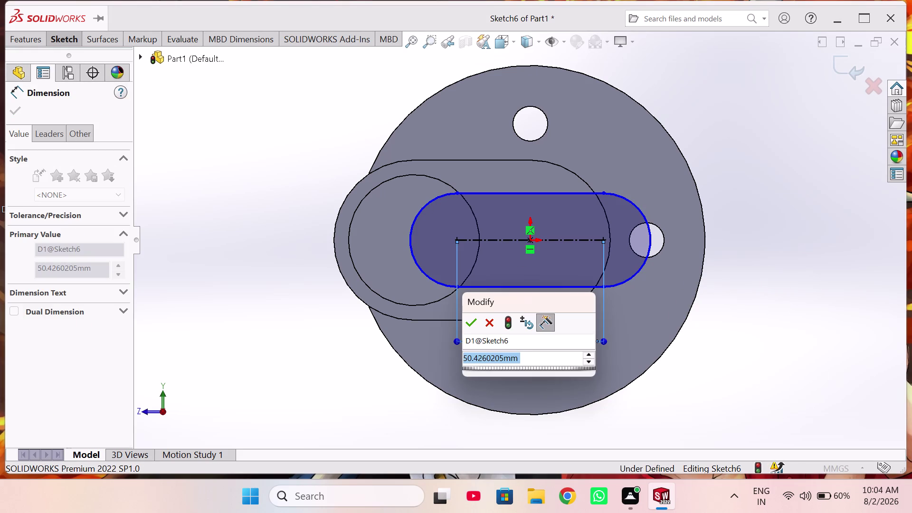
text(80)
key(Return)
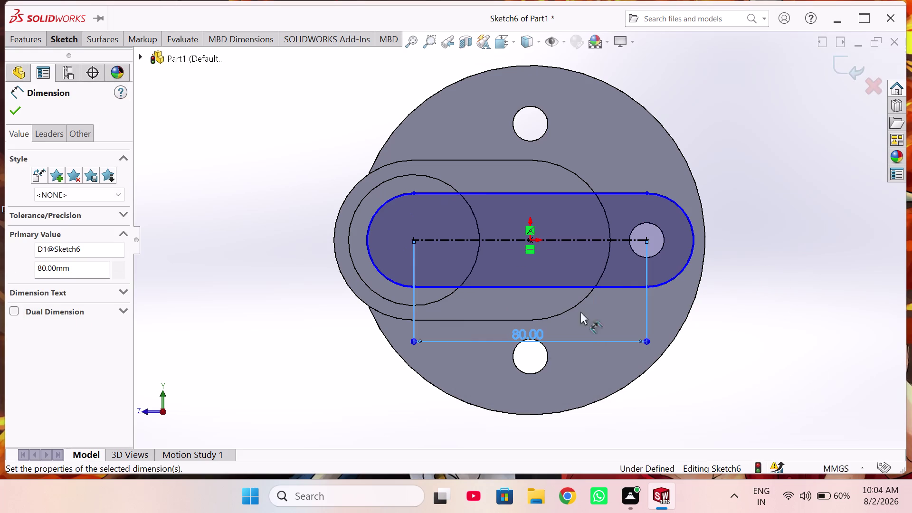
Dimension the slot end radius to 27.5 mm and exit the sketch.
click(668, 201)
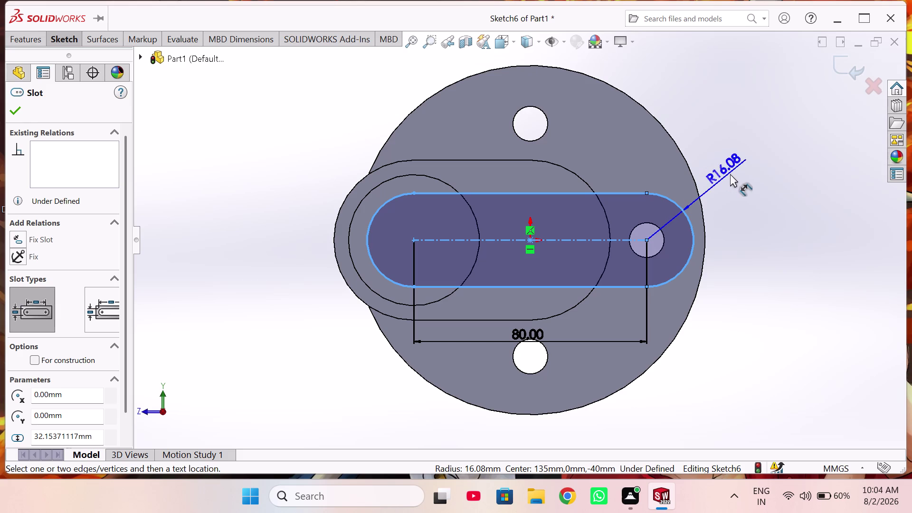
click(730, 174)
text(27)
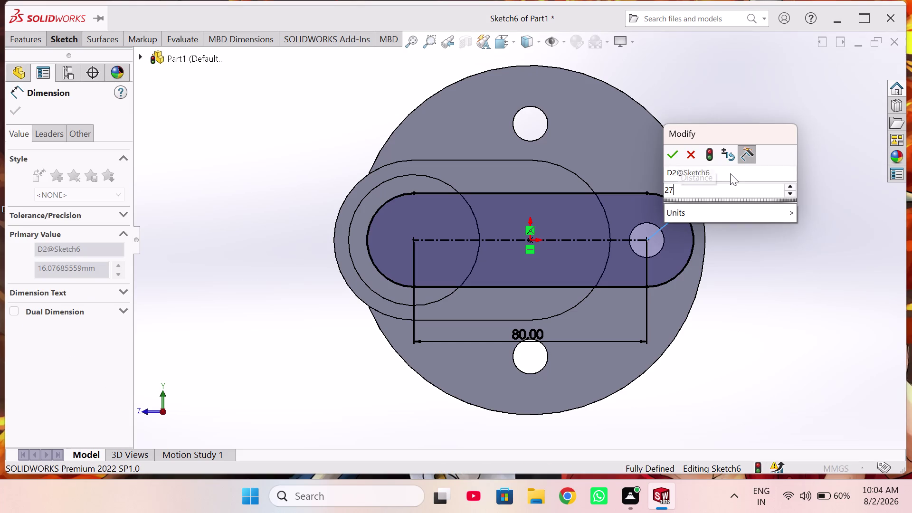
text(.5)
key(Return)
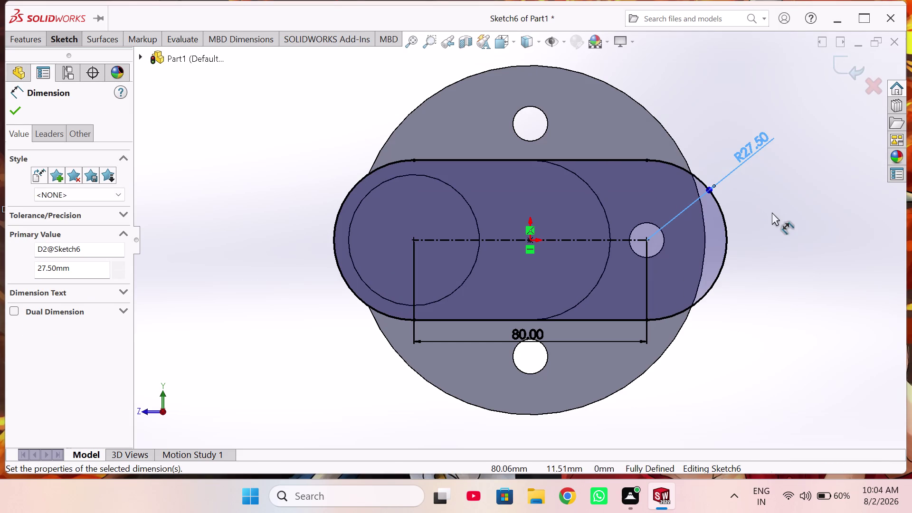
middle_drag(773, 214, 788, 246)
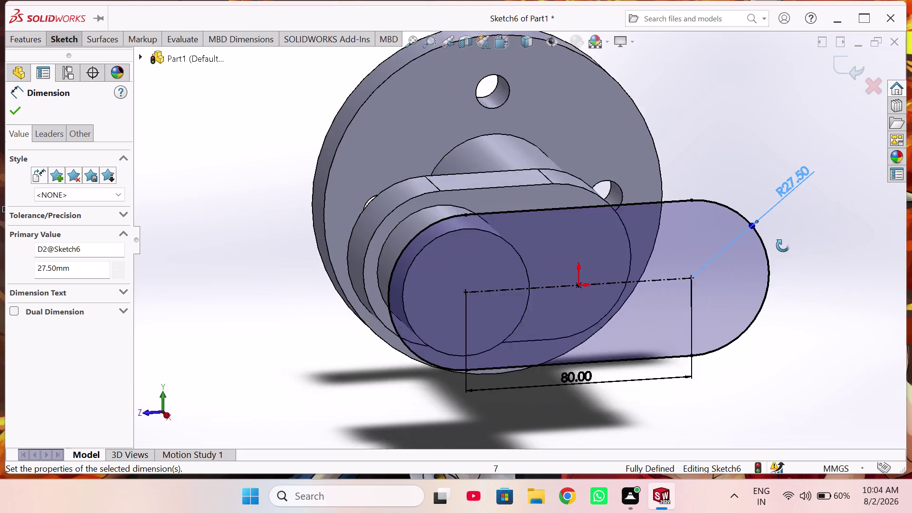
middle_drag(788, 246, 771, 219)
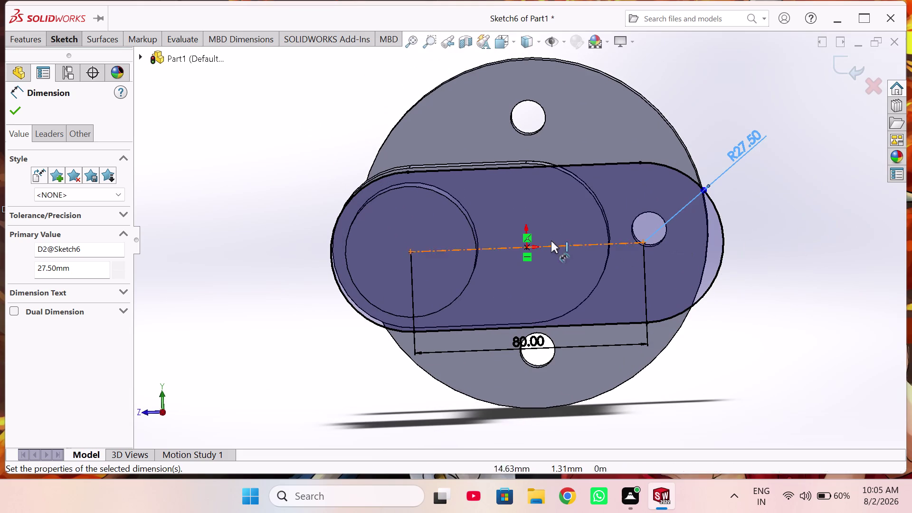
click(842, 66)
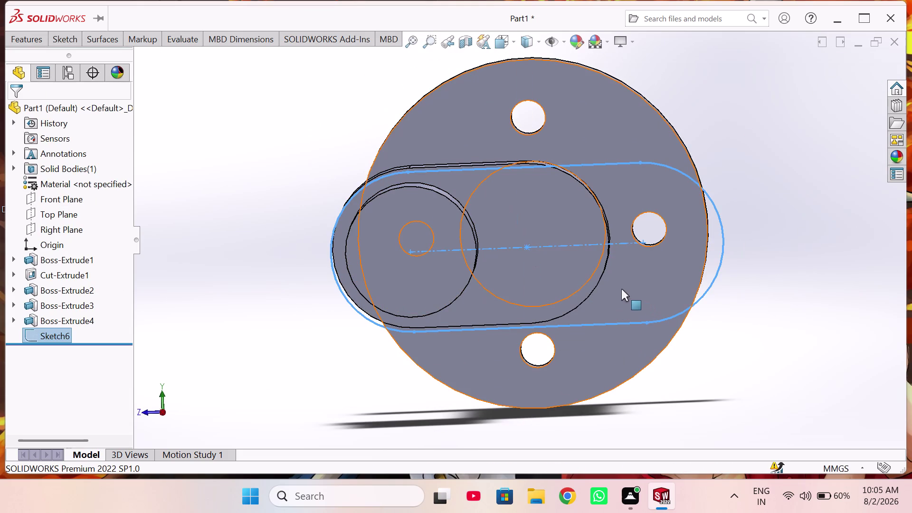
middle_drag(717, 382, 718, 373)
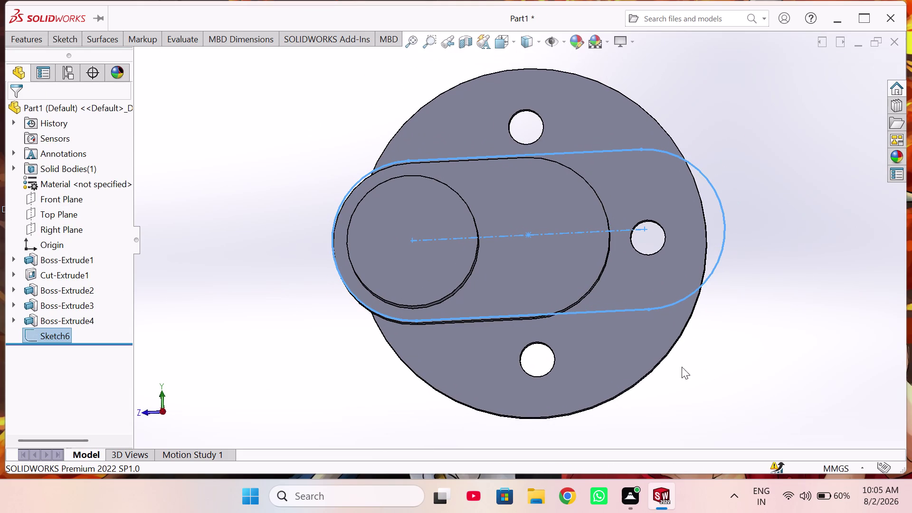
click(37, 34)
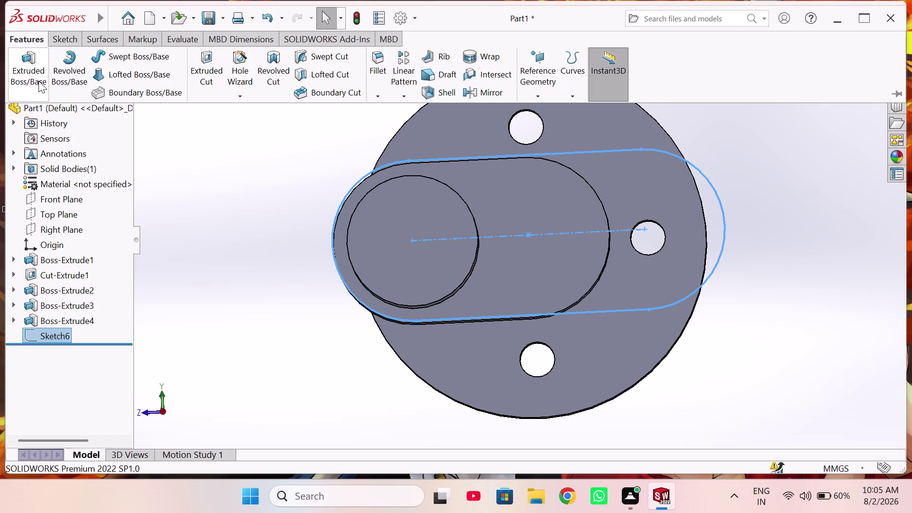
Extrude Sketch6 25 mm into a web on the crank pin end.
click(38, 81)
middle_drag(201, 254, 242, 256)
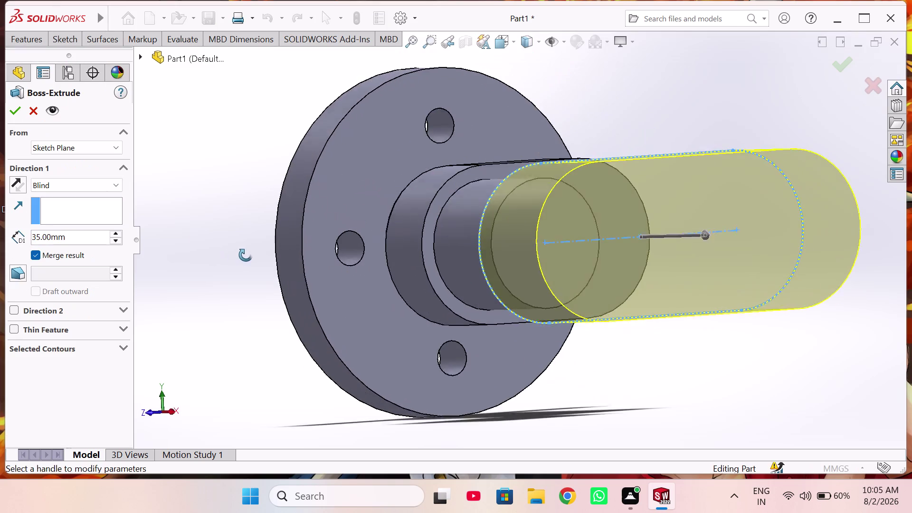
middle_drag(242, 255, 228, 259)
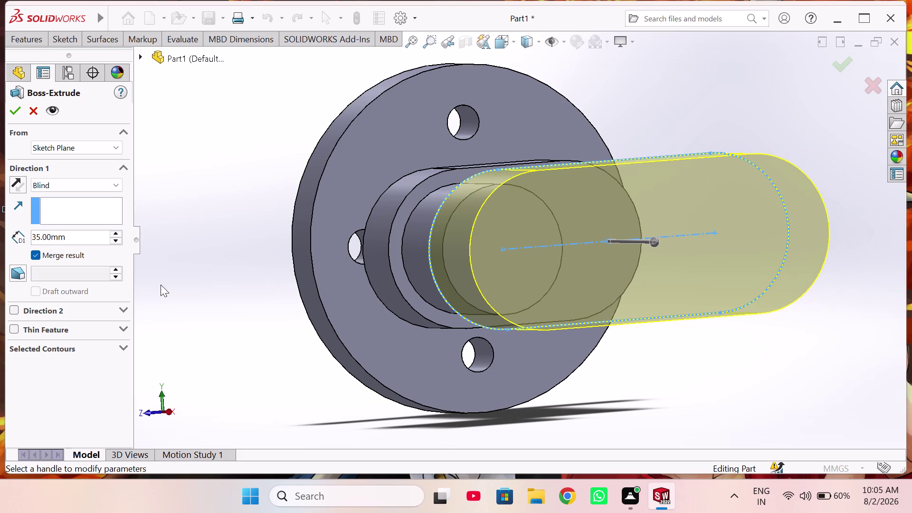
click(116, 243)
middle_drag(191, 289, 268, 297)
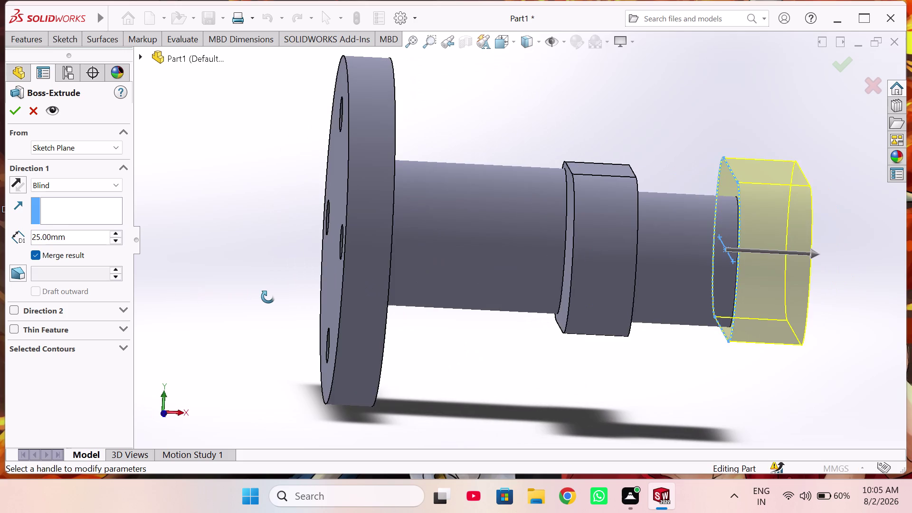
middle_drag(268, 296, 160, 290)
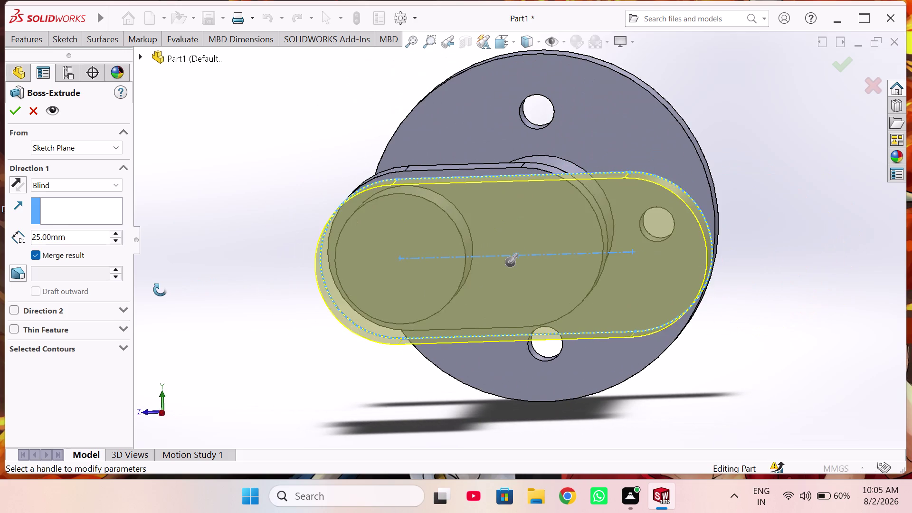
middle_drag(160, 289, 162, 291)
click(8, 107)
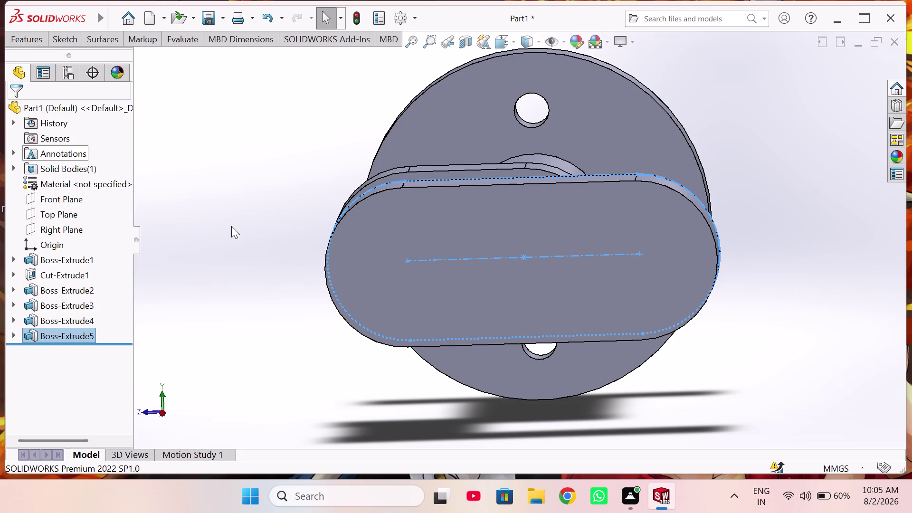
right_drag(235, 239, 253, 231)
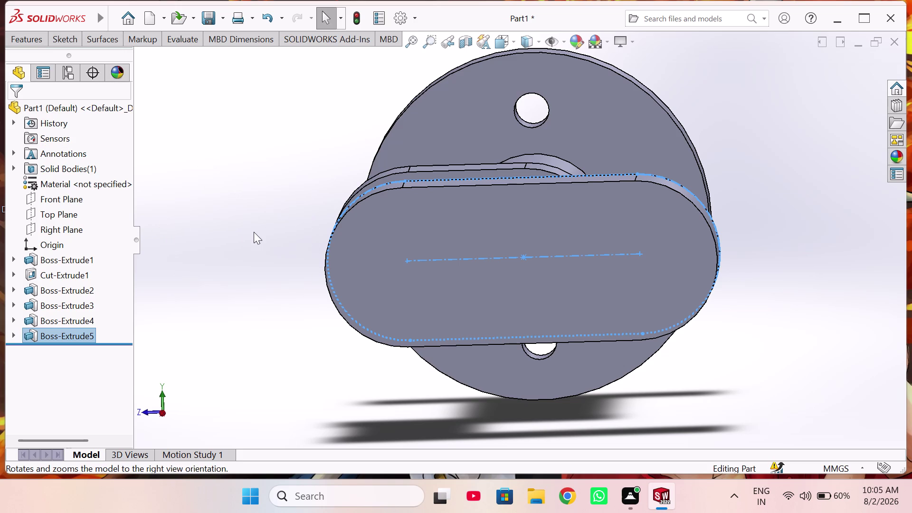
click(439, 286)
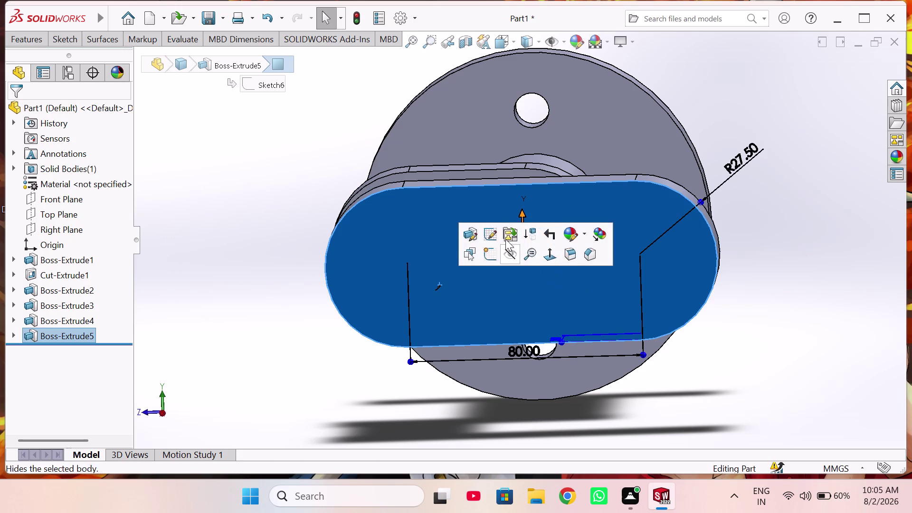
Start a sketch on the web face and draw a circle at its right end.
click(492, 259)
right_drag(287, 292, 266, 254)
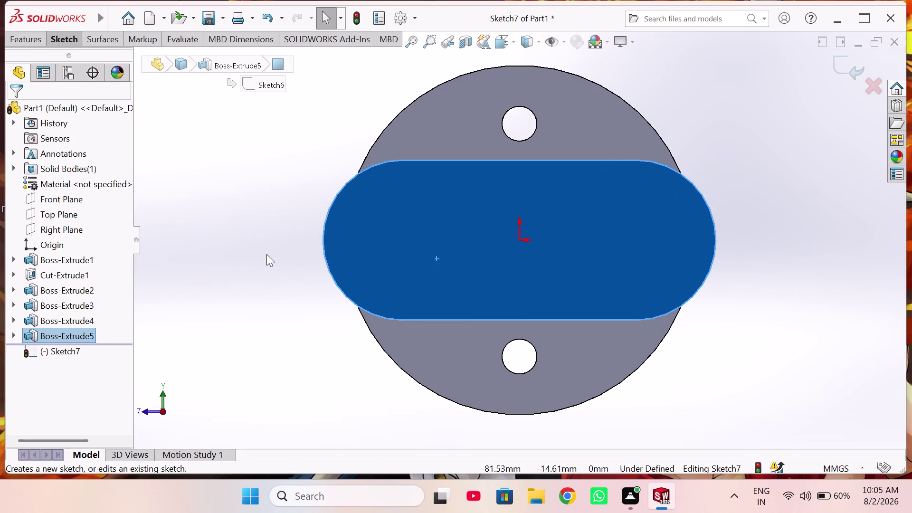
right_drag(267, 255, 435, 293)
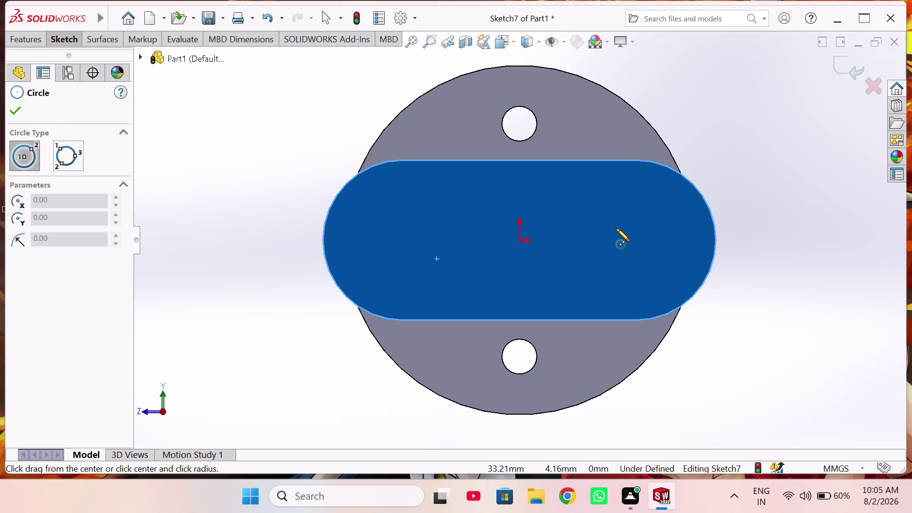
click(619, 239)
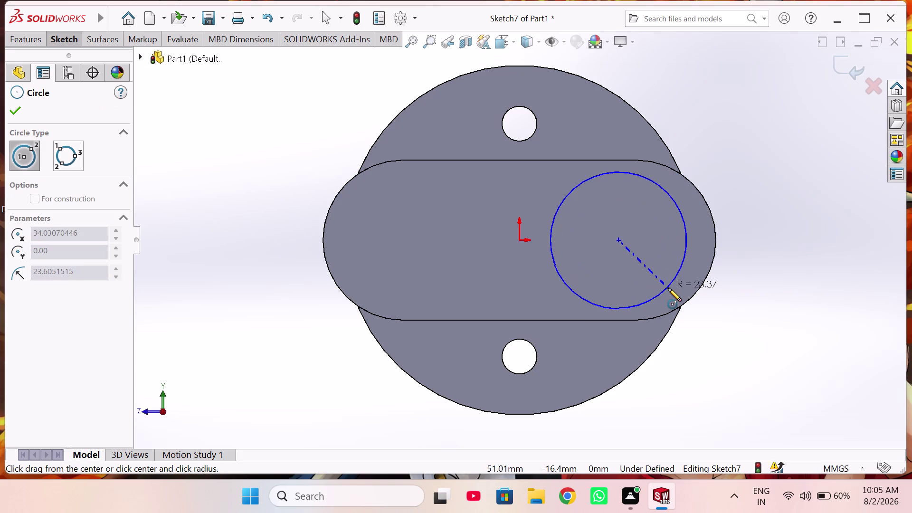
click(668, 288)
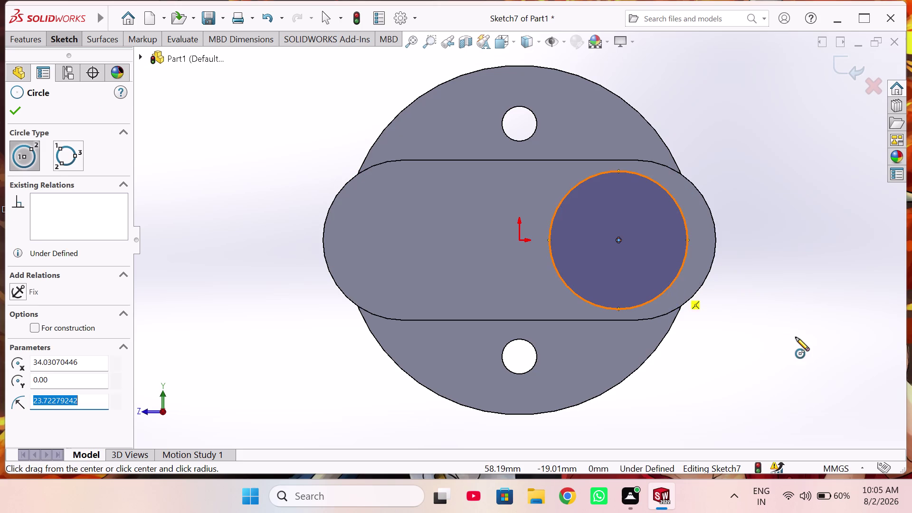
Dimension the circle: 40 mm centre distance from the origin and 45 mm diameter.
right_drag(800, 321, 752, 244)
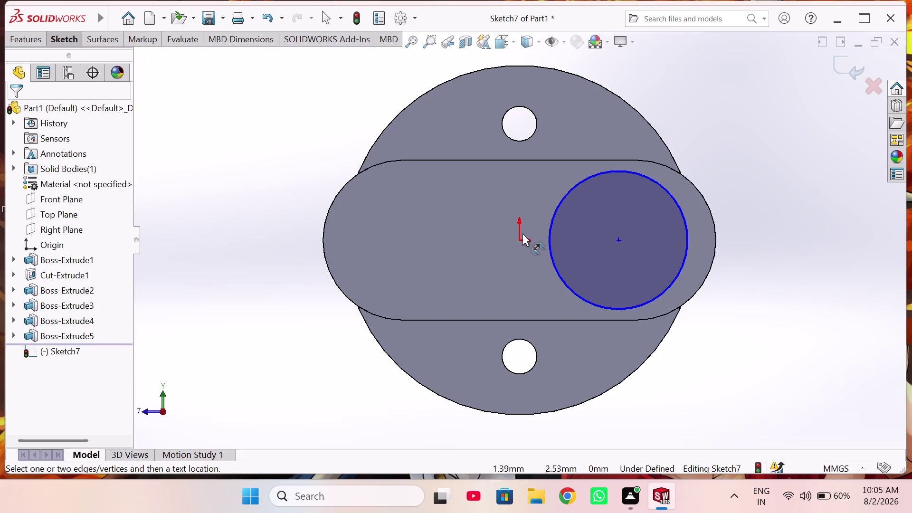
click(528, 242)
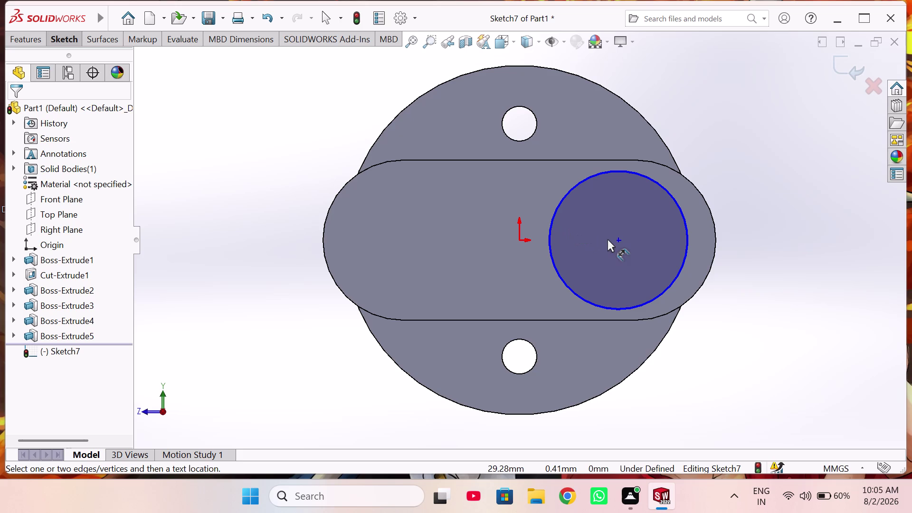
click(617, 239)
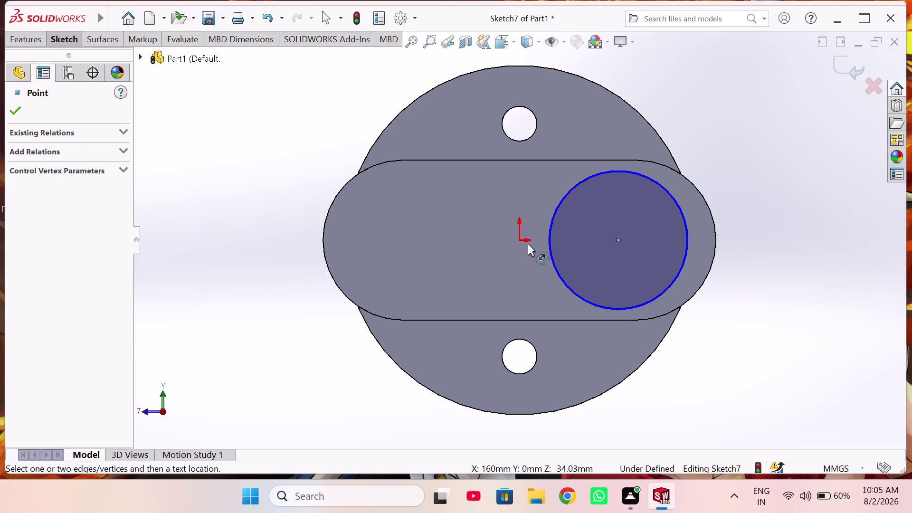
click(519, 240)
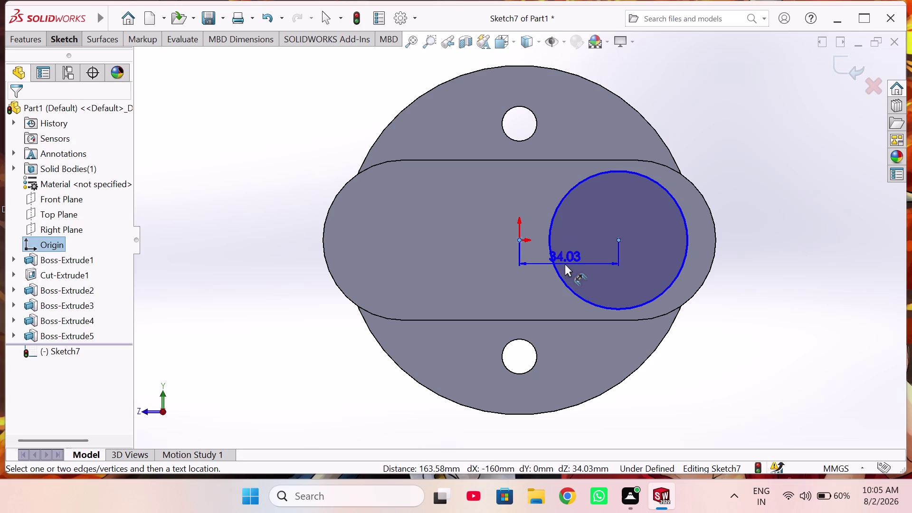
click(572, 263)
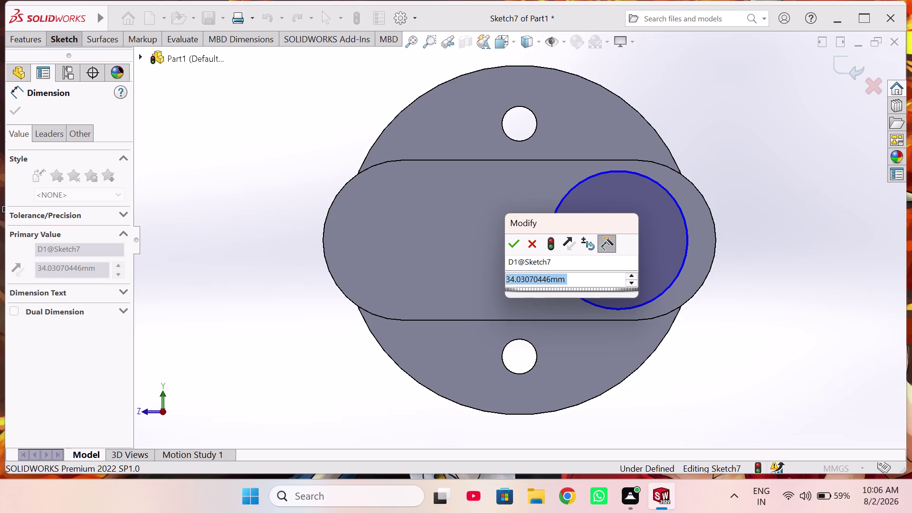
text(40)
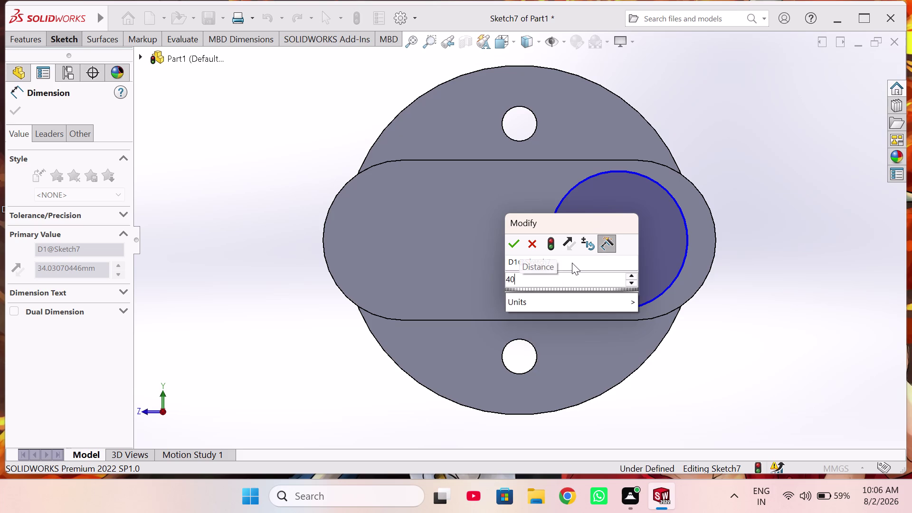
key(Return)
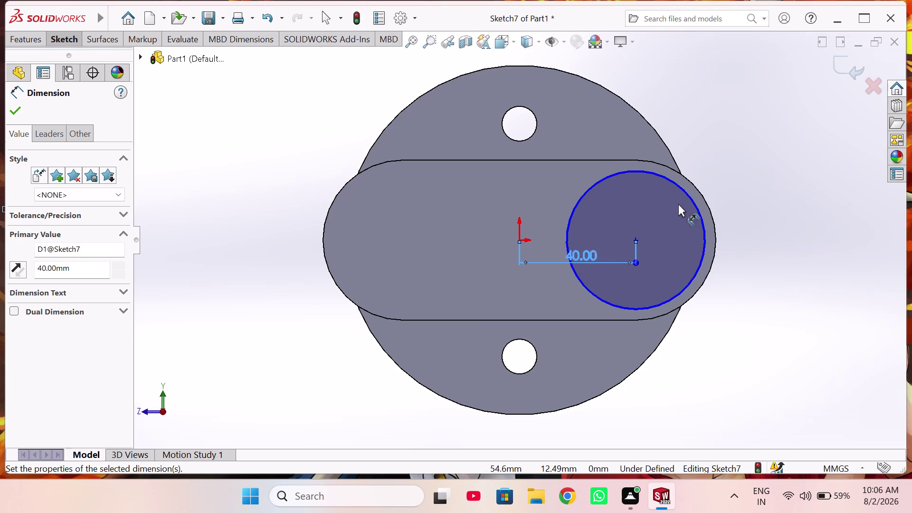
click(695, 200)
click(771, 158)
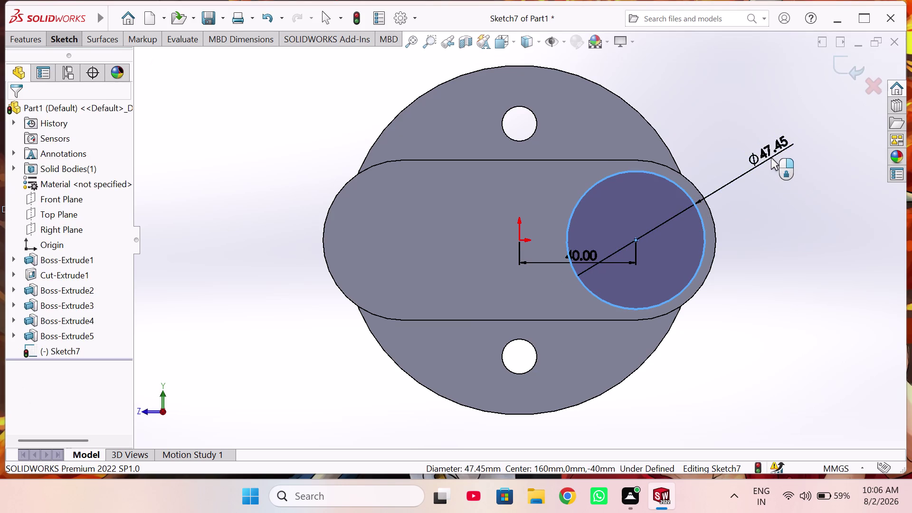
text(45)
key(Return)
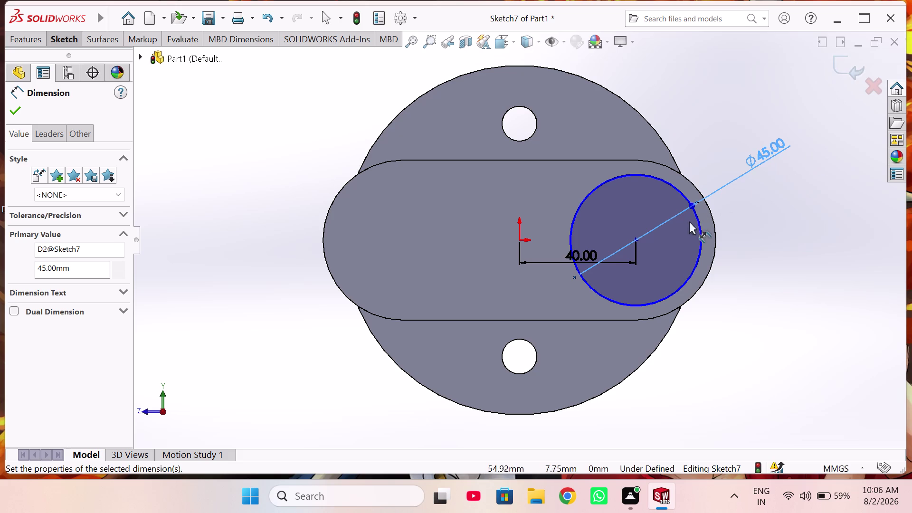
Make the circle centre horizontal with the origin and exit the sketch.
right_click(856, 258)
click(852, 303)
scroll(down, 3)
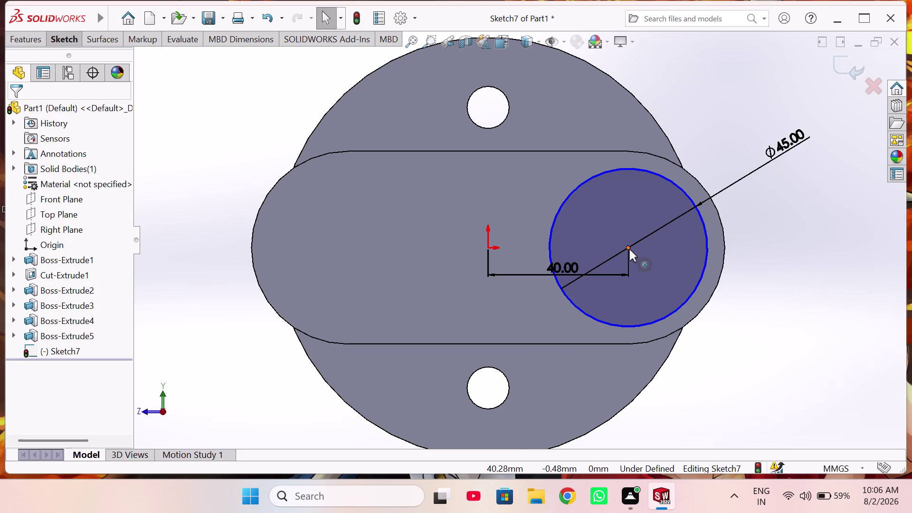
click(629, 247)
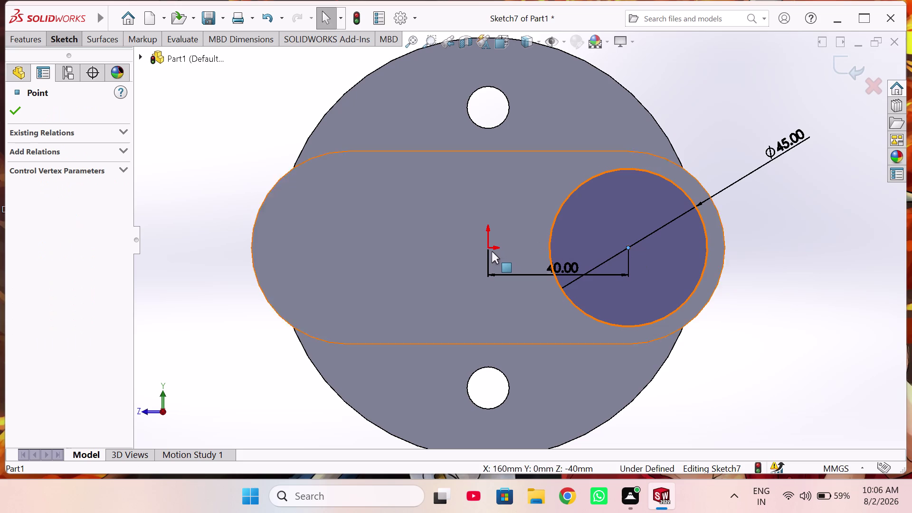
click(488, 246)
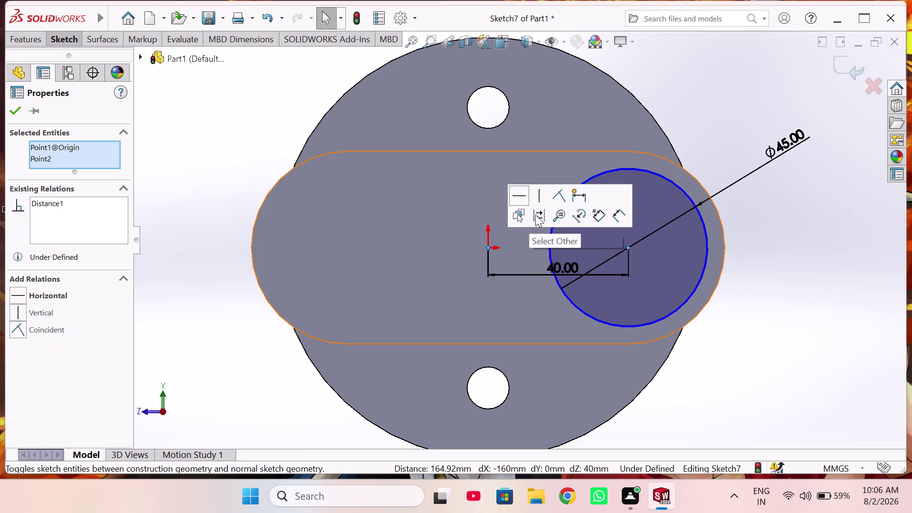
click(516, 191)
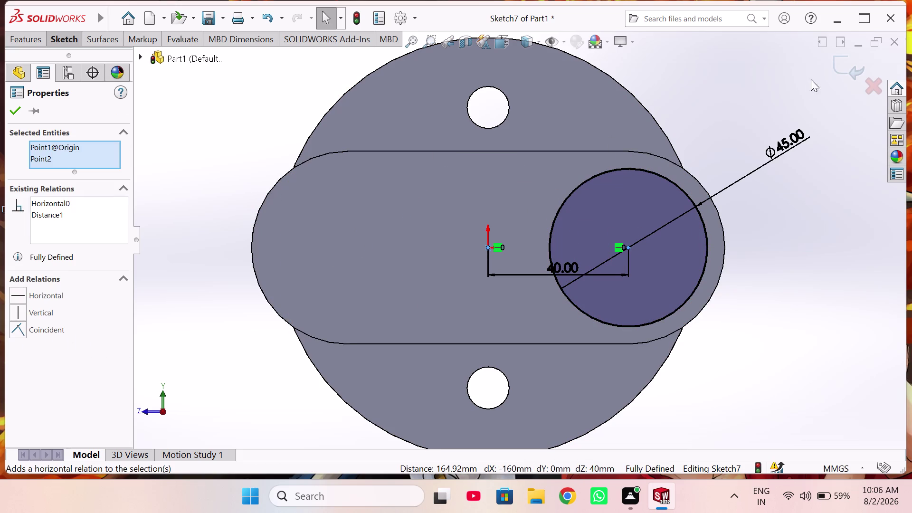
click(843, 71)
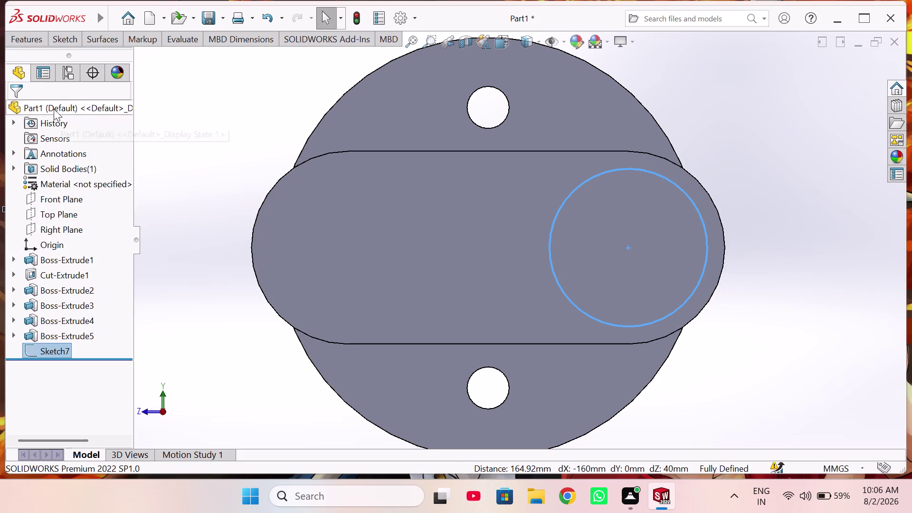
Extrude Sketch7 35 mm into the sixth boss, then sketch on the pin's end face.
click(30, 39)
click(42, 67)
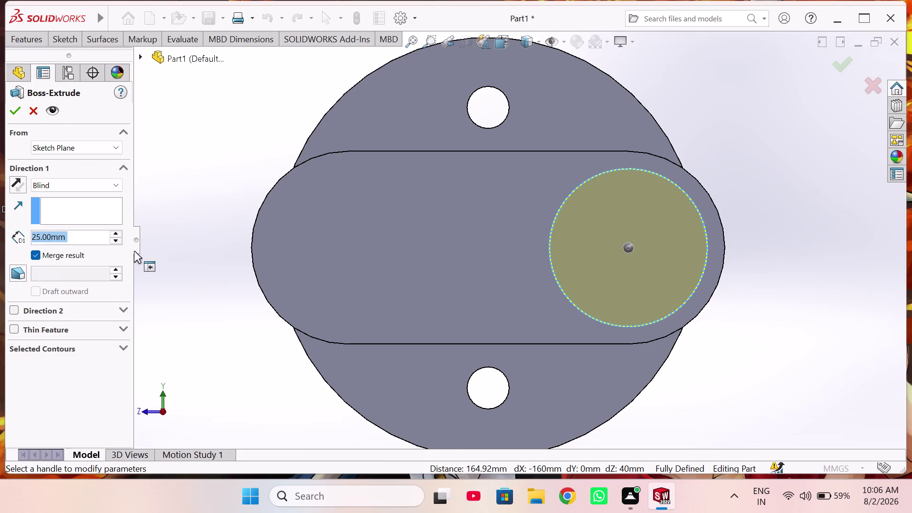
scroll(up, 3)
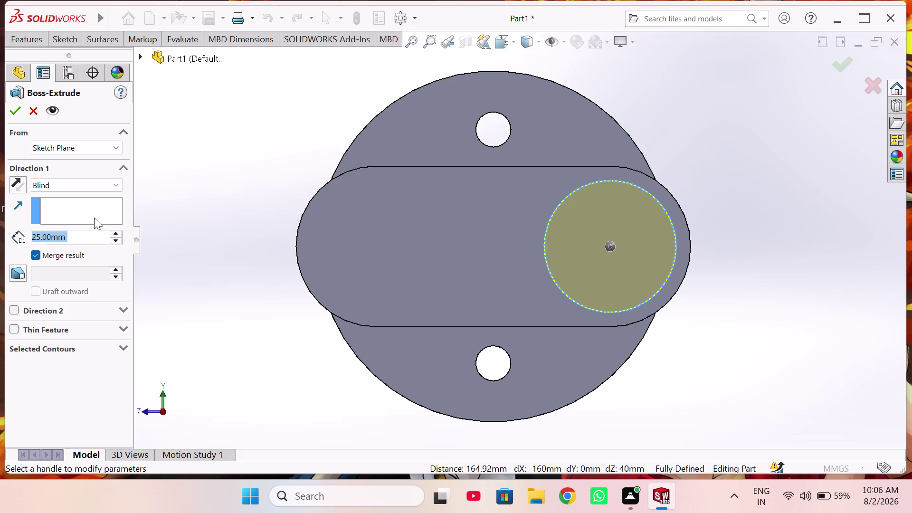
click(118, 233)
middle_drag(191, 251, 197, 248)
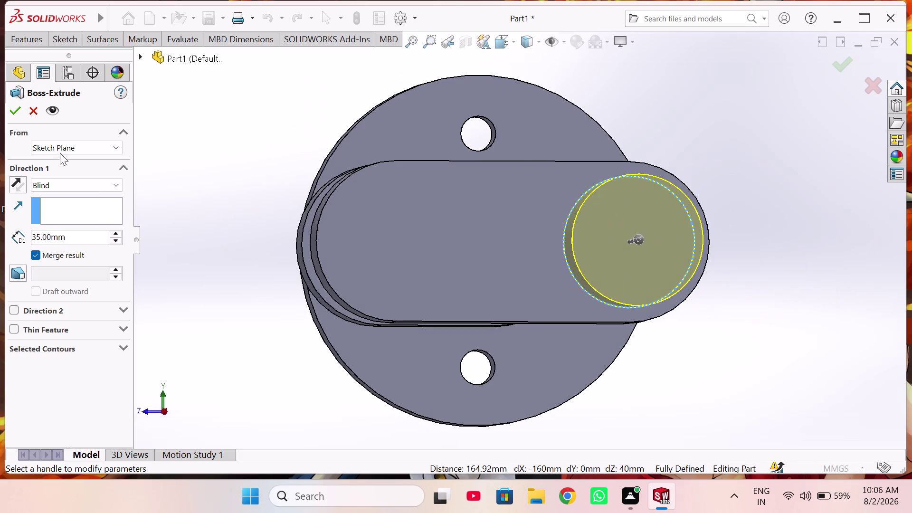
click(14, 115)
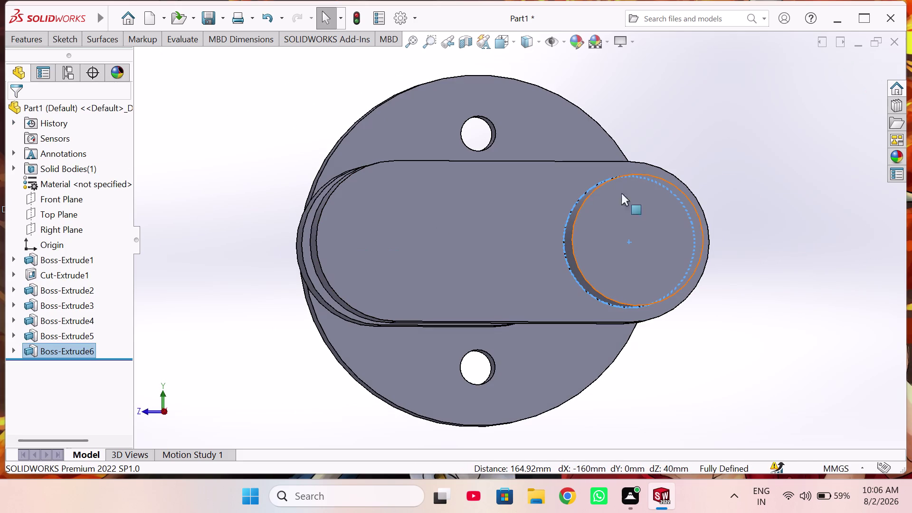
click(630, 215)
click(680, 183)
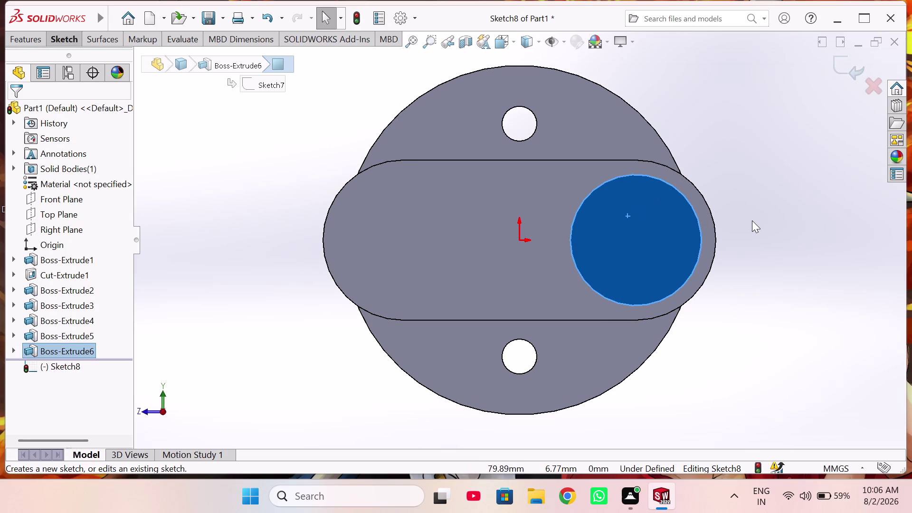
Pick the Centerpoint Straight Slot tool and view the pin's end face Normal To.
click(57, 37)
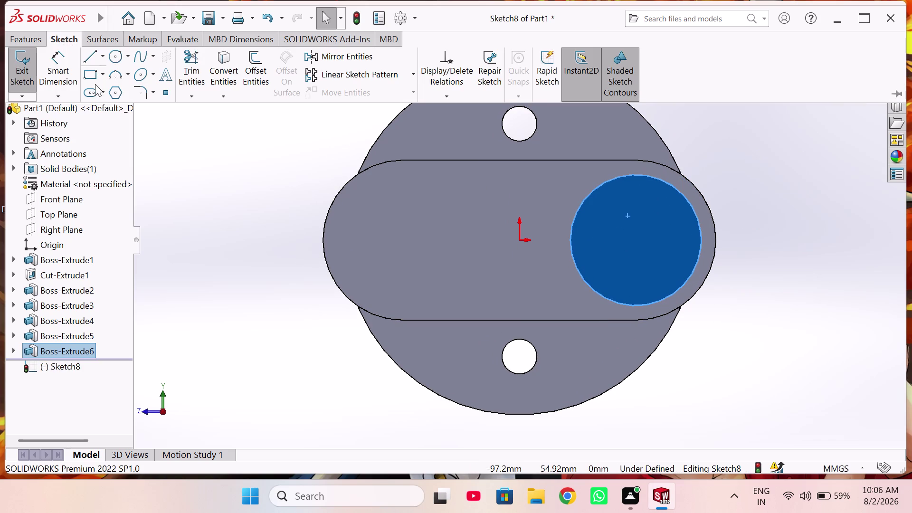
click(94, 90)
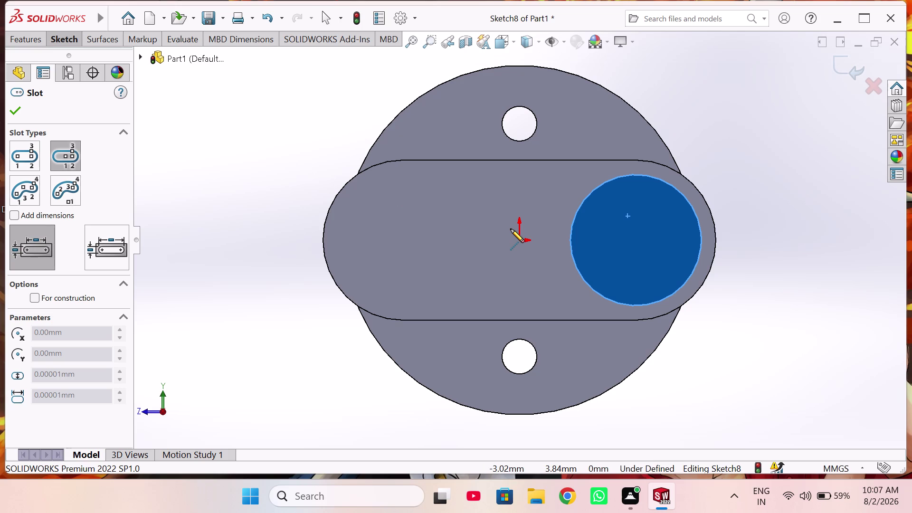
middle_drag(532, 229, 535, 236)
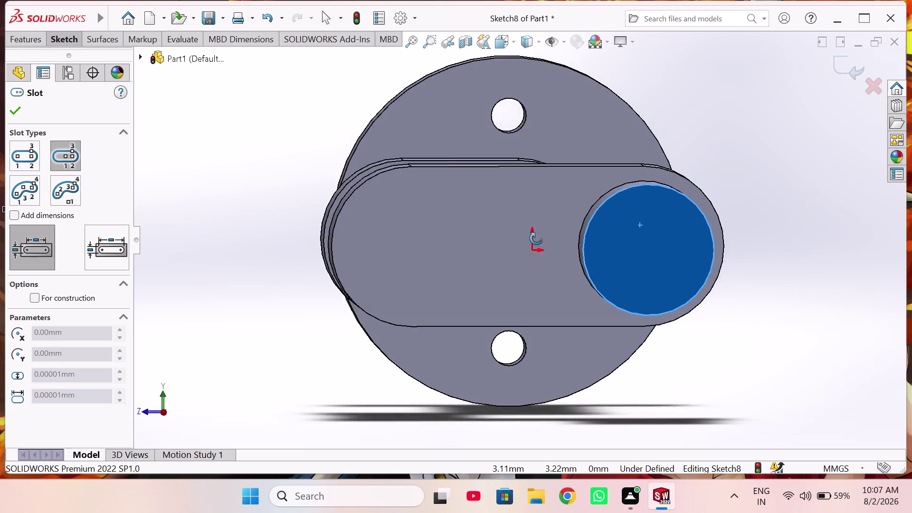
middle_drag(535, 235, 567, 309)
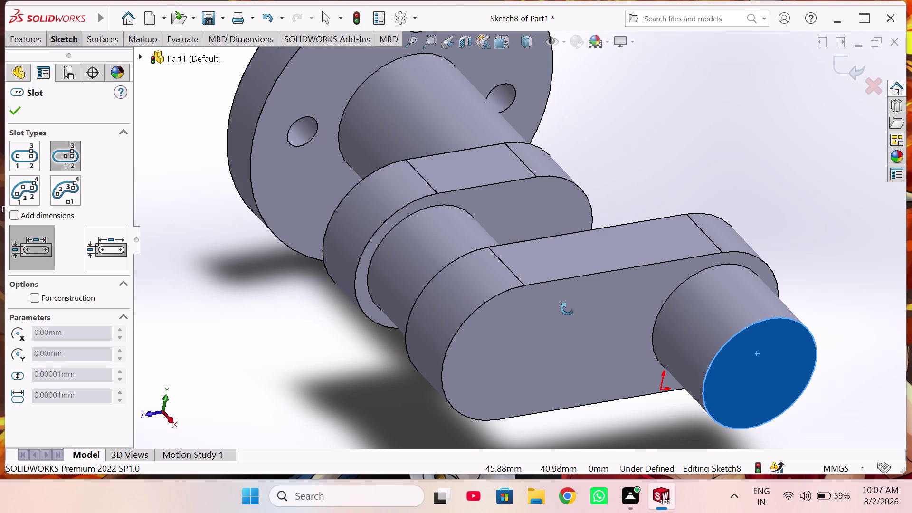
middle_drag(567, 309, 546, 282)
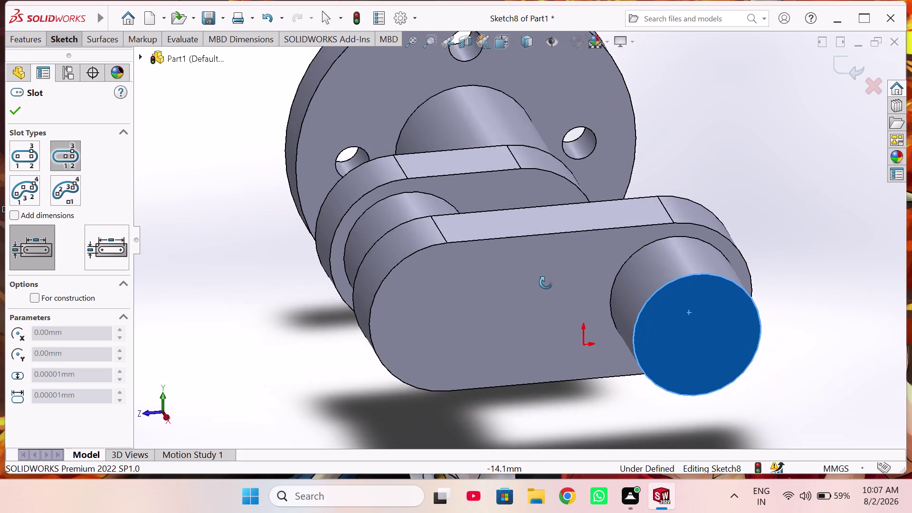
middle_drag(546, 283, 529, 241)
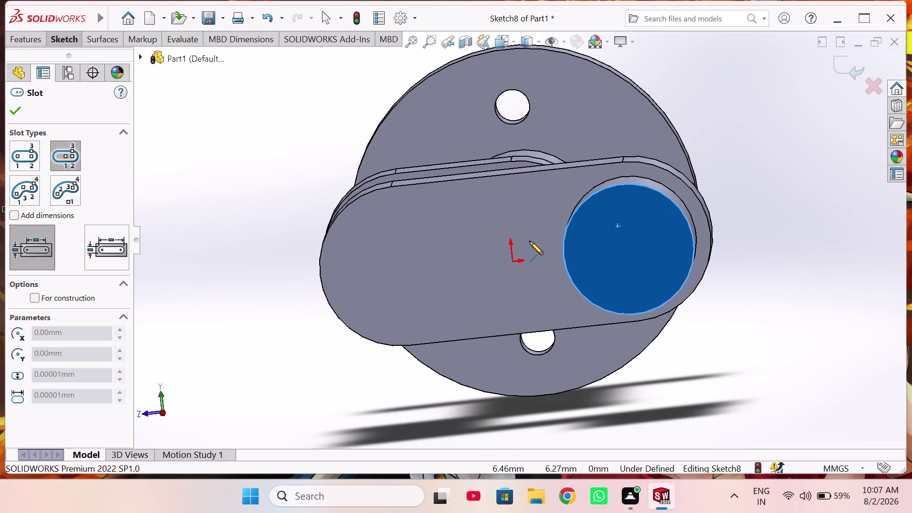
key(ctrl+1)
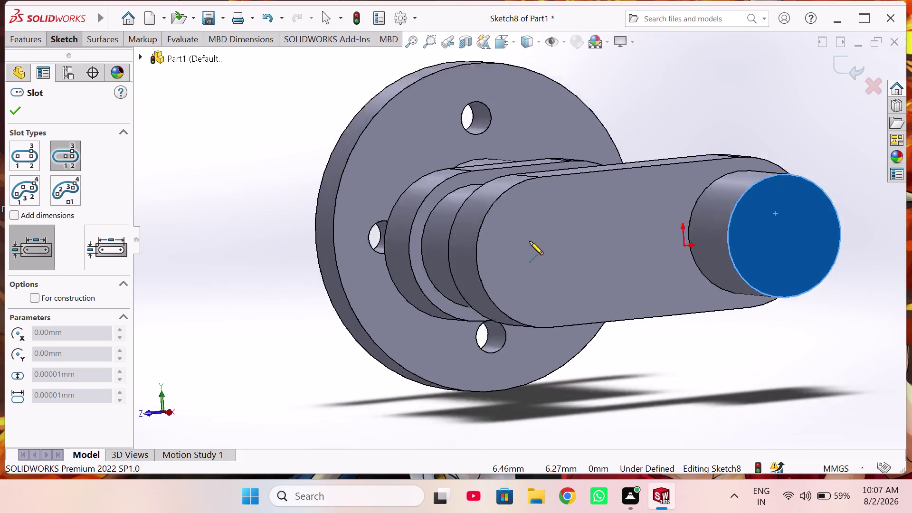
key(ctrl+8)
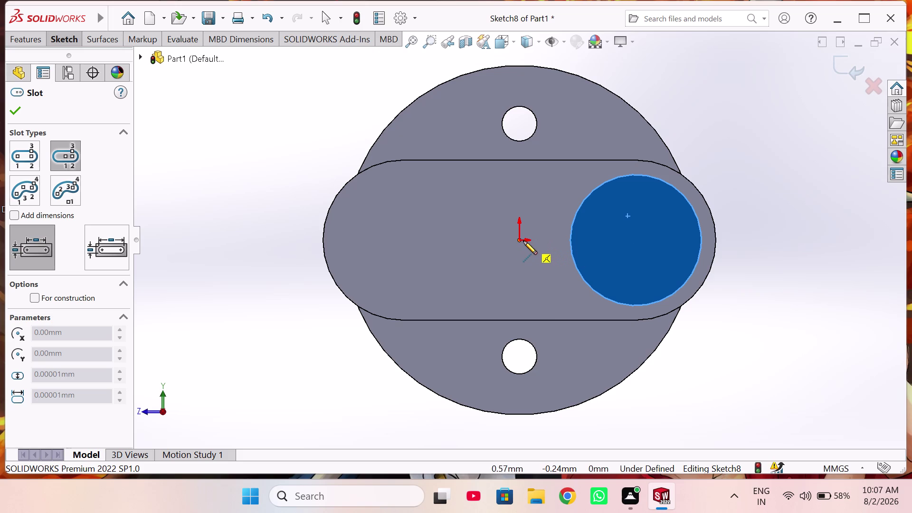
Draw a centre-point straight slot from the origin along the horizontal axis.
click(538, 239)
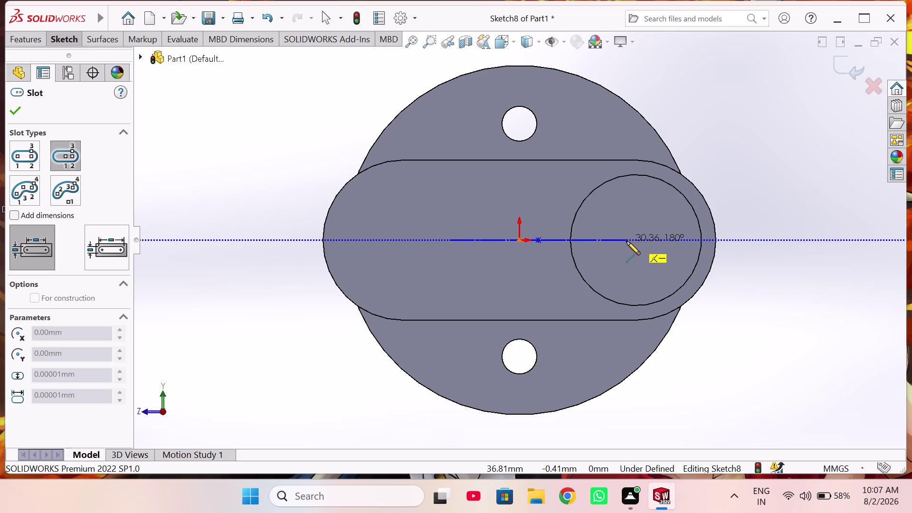
click(627, 242)
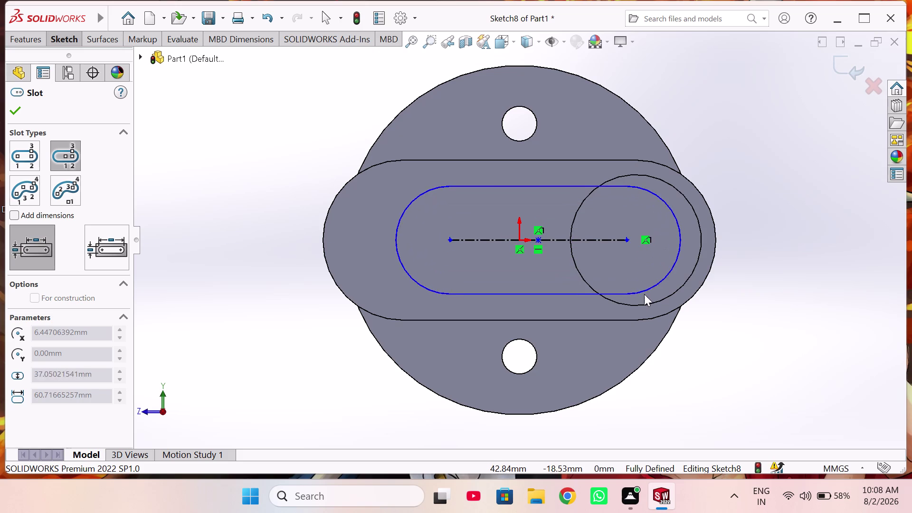
click(645, 308)
right_drag(720, 390, 723, 373)
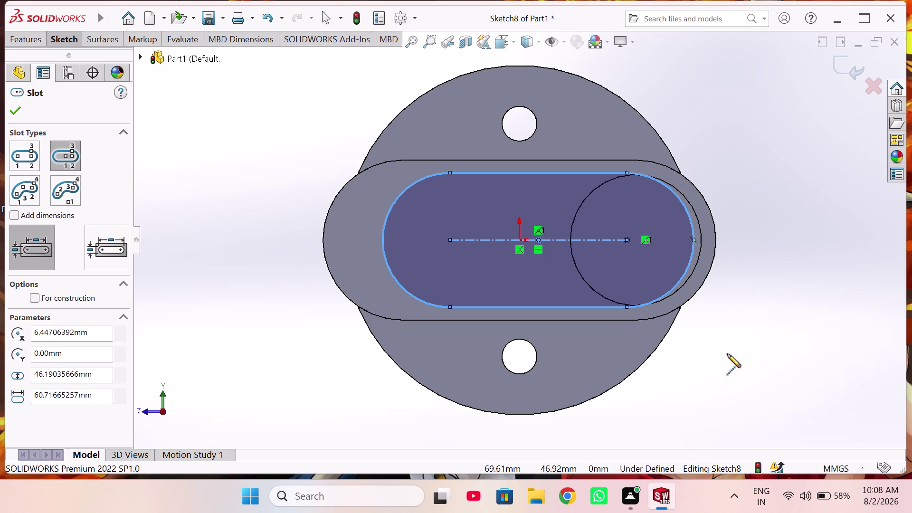
right_drag(723, 373, 759, 283)
Dimension the slot with a 27.5 mm end radius and 40 mm length.
click(680, 203)
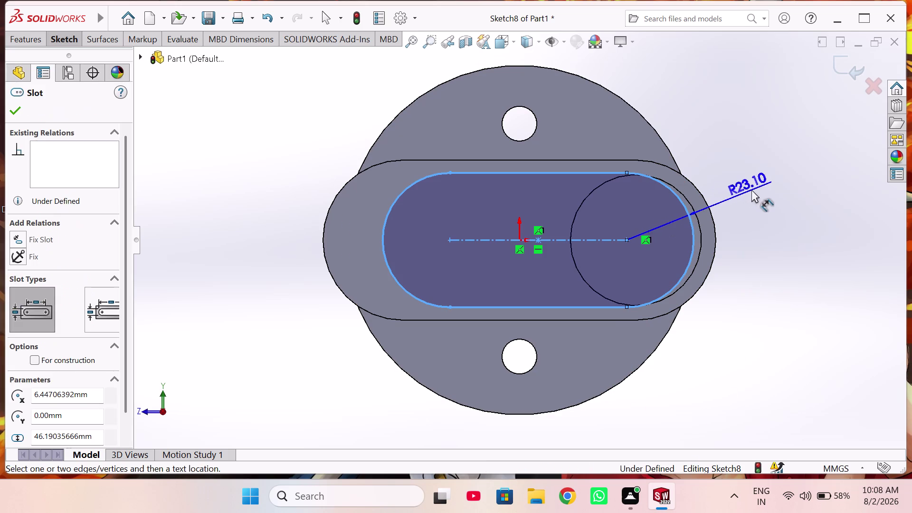
click(751, 189)
key(7)
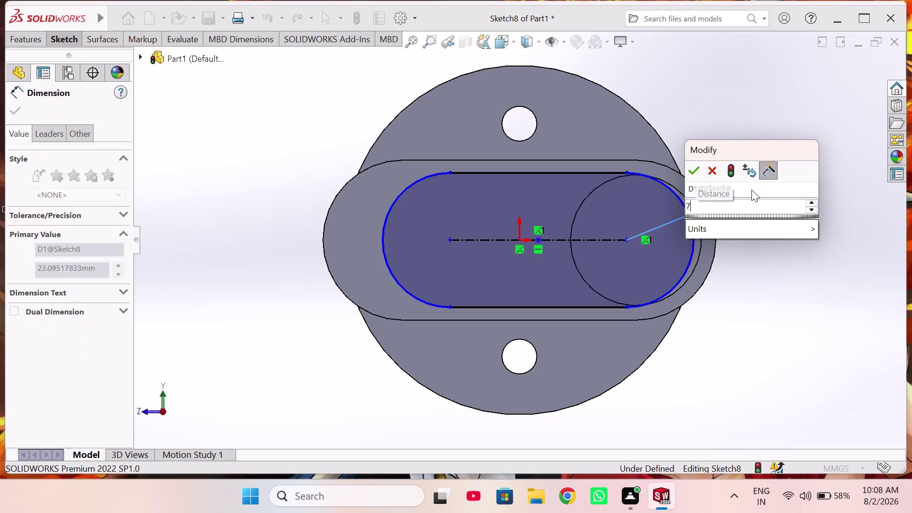
text(.5)
key(Return)
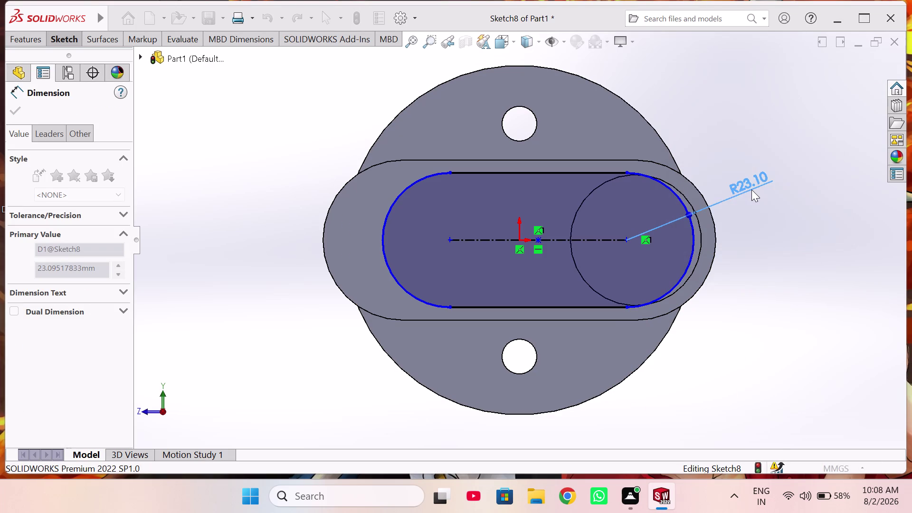
double_click(714, 198)
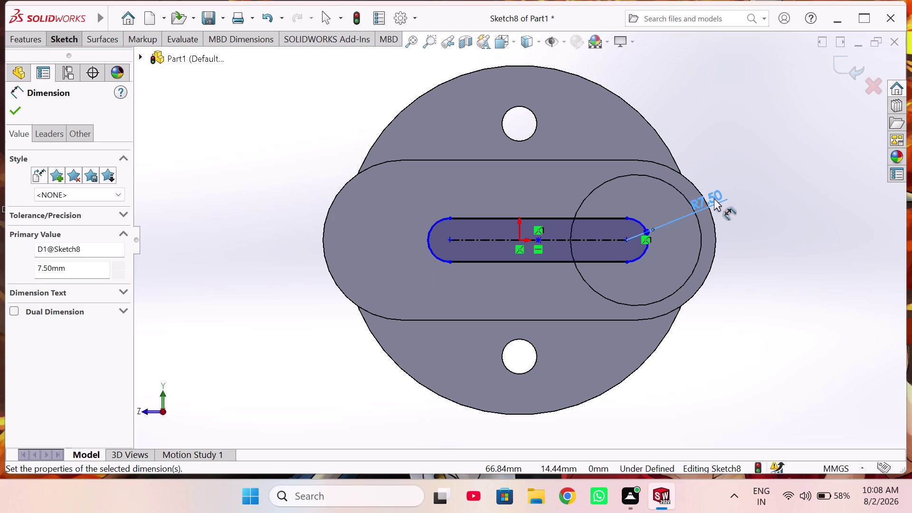
text(2)
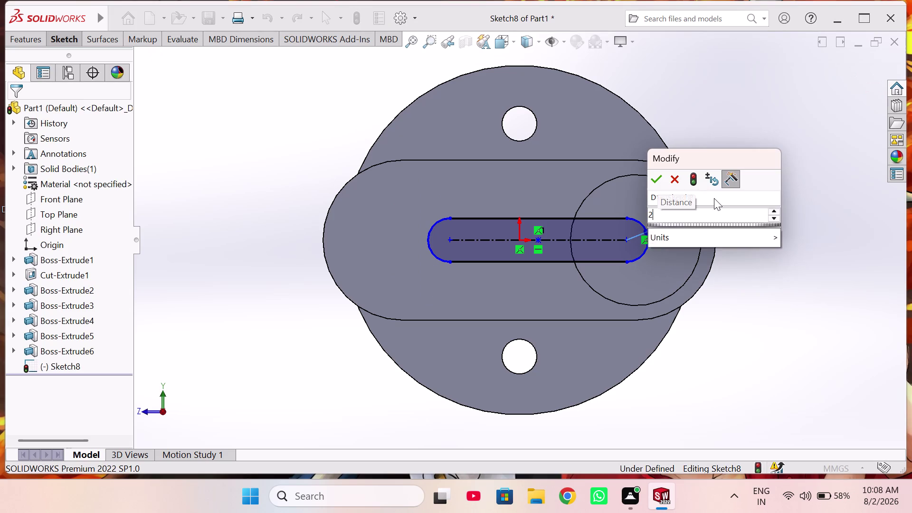
text(7.5)
key(Return)
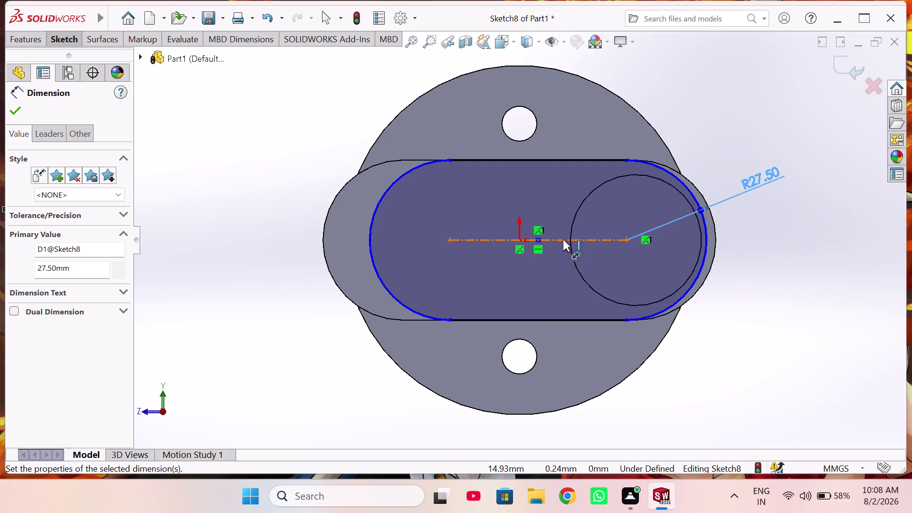
drag(563, 240, 567, 266)
click(547, 364)
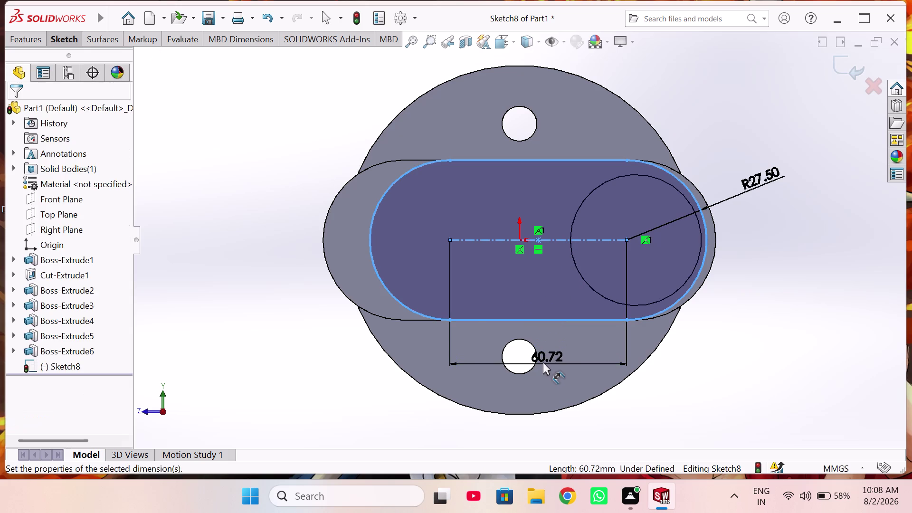
text(40)
key(Return)
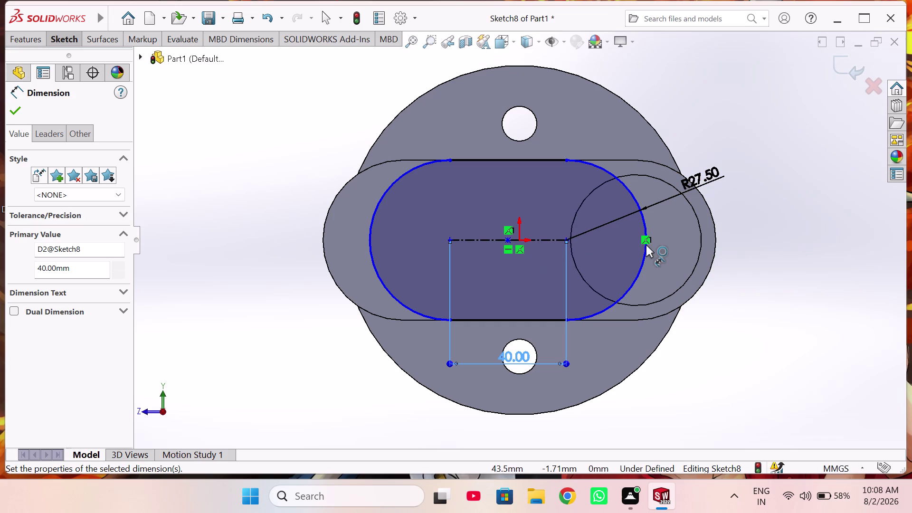
Discard the slot sketch and open a fresh sketch on the boss's round end face.
key(Escape)
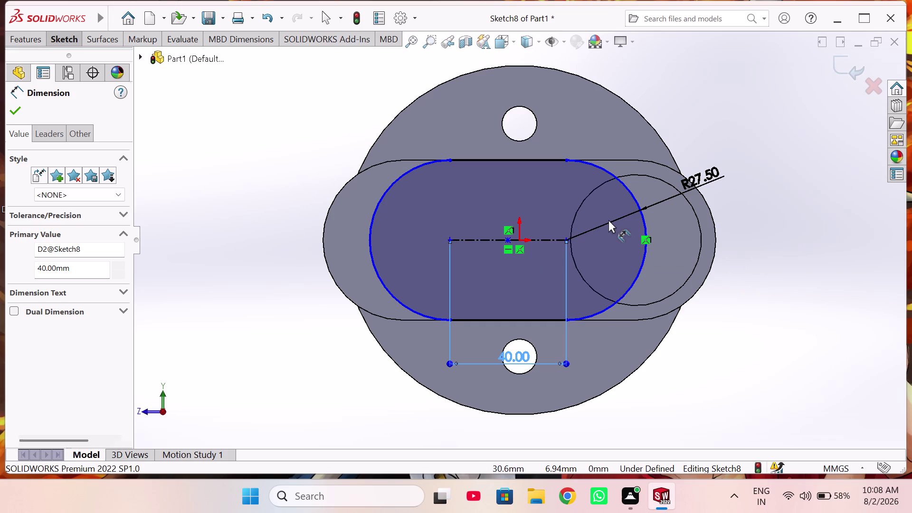
click(874, 88)
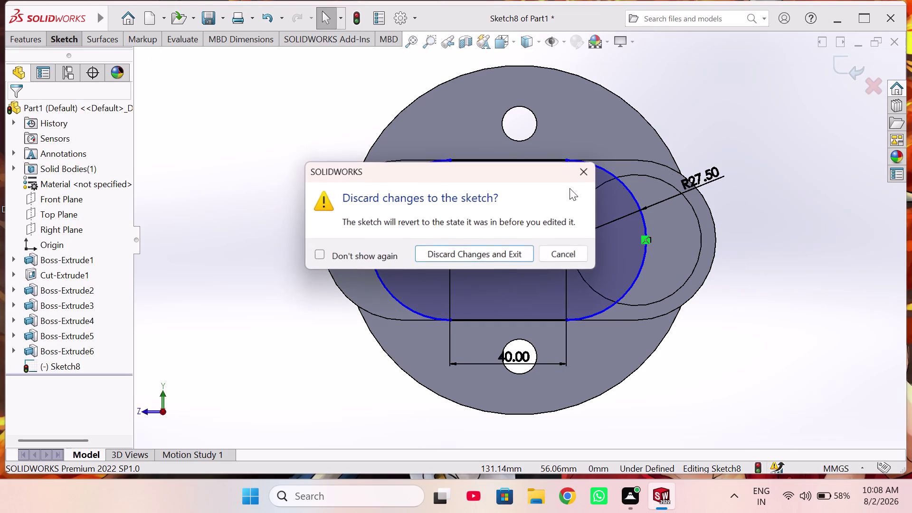
click(459, 249)
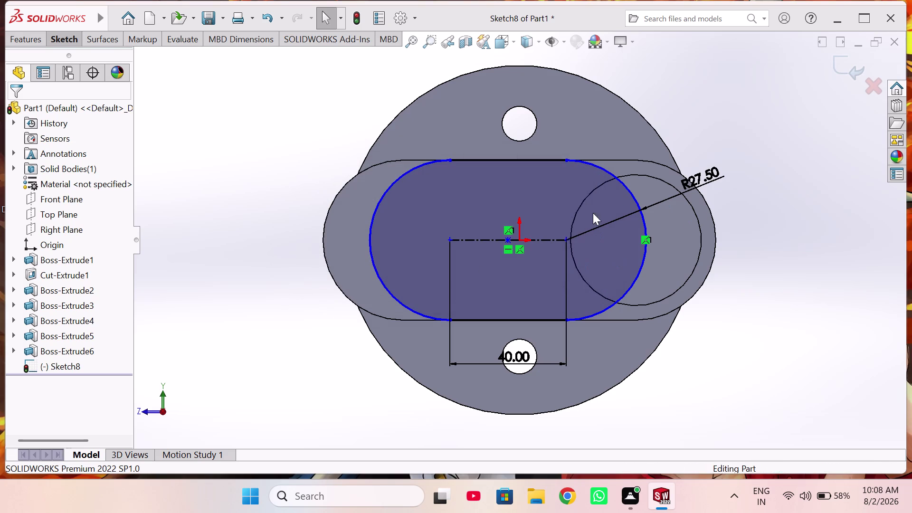
click(601, 232)
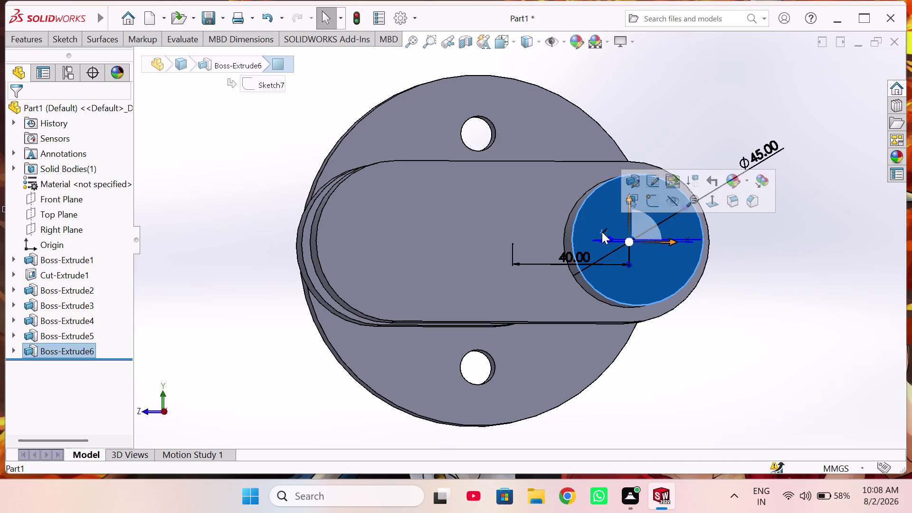
click(649, 204)
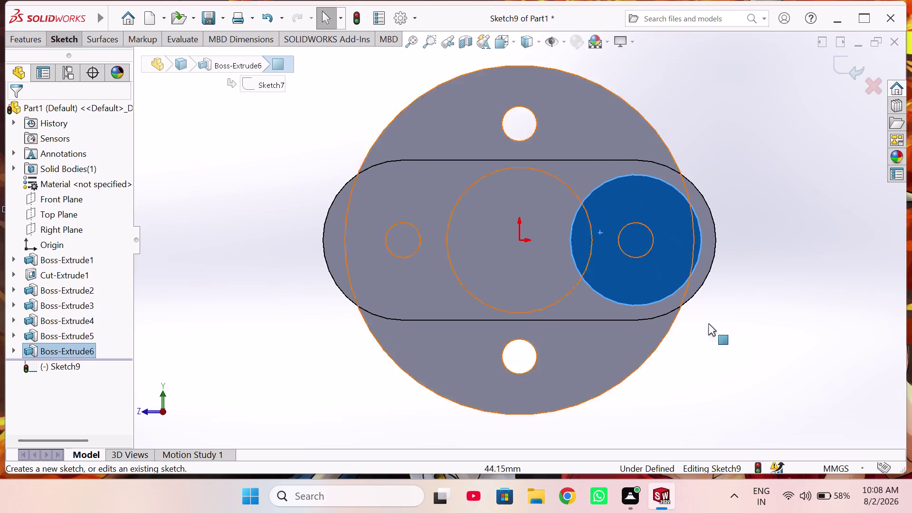
Draw a straight slot from the boss circle's centre to near the origin.
right_drag(793, 289, 789, 265)
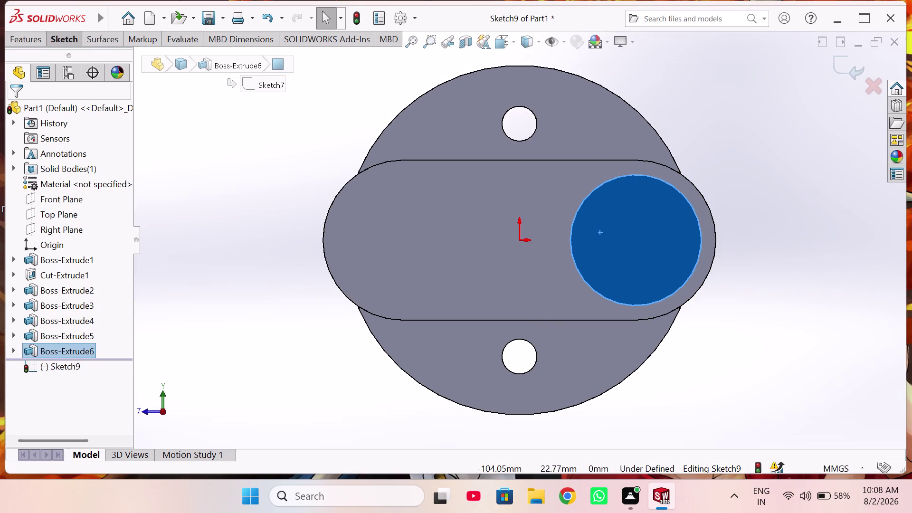
click(67, 42)
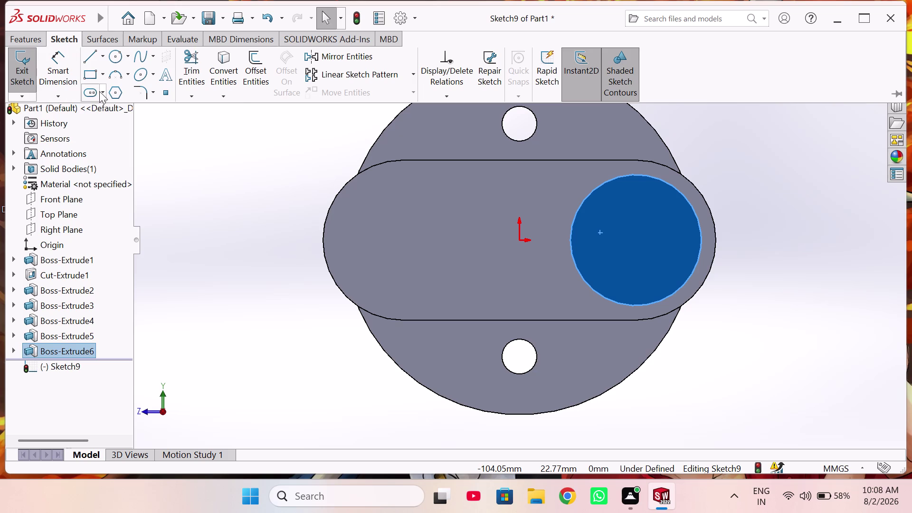
click(101, 91)
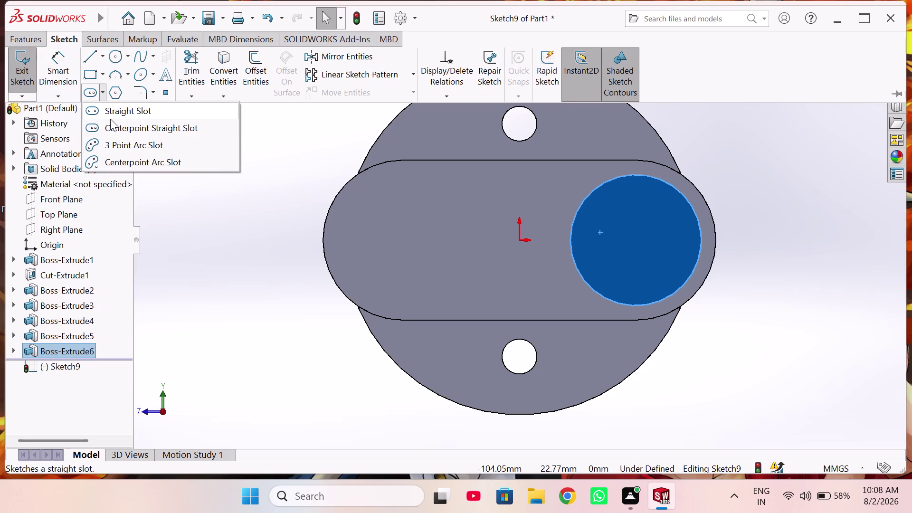
click(116, 114)
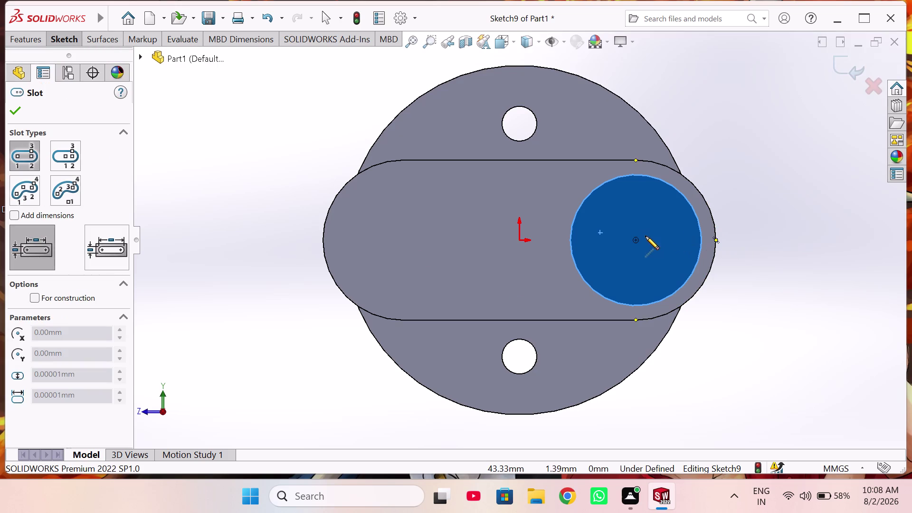
click(636, 240)
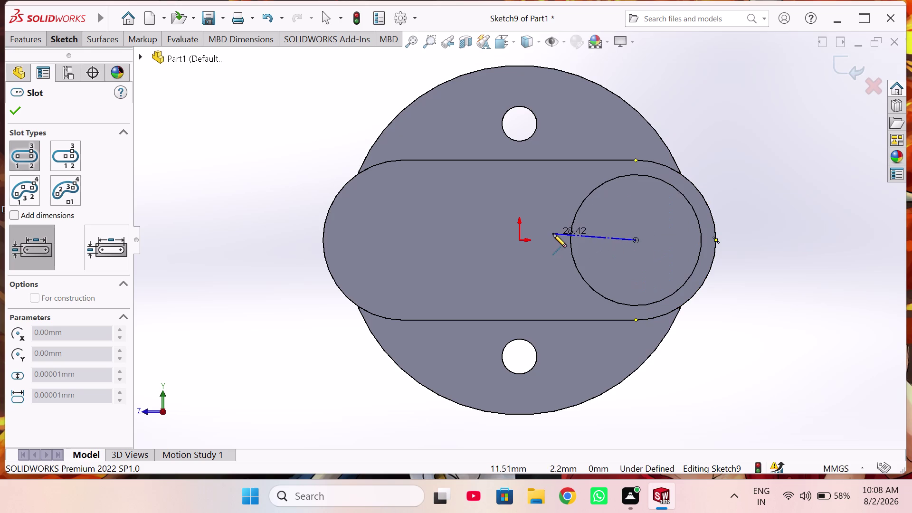
click(546, 243)
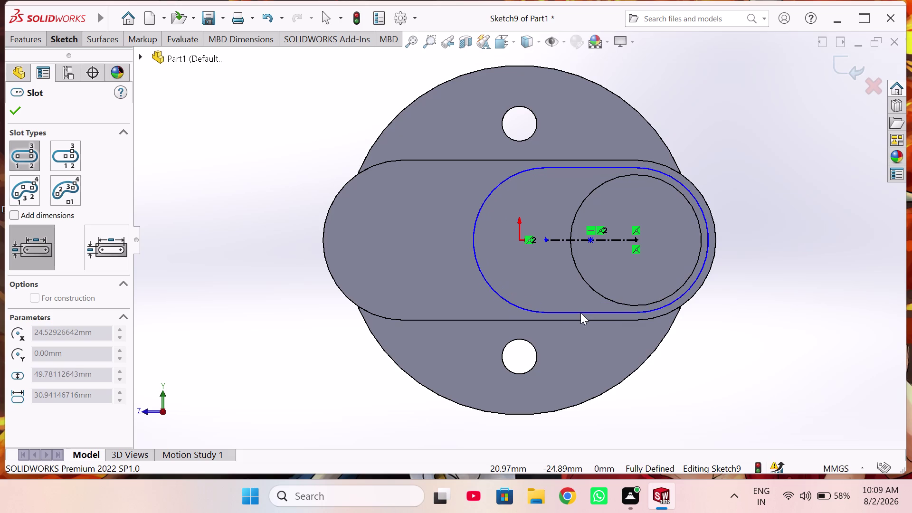
click(580, 313)
Dimension the slot length to 40 mm.
right_drag(724, 314, 723, 232)
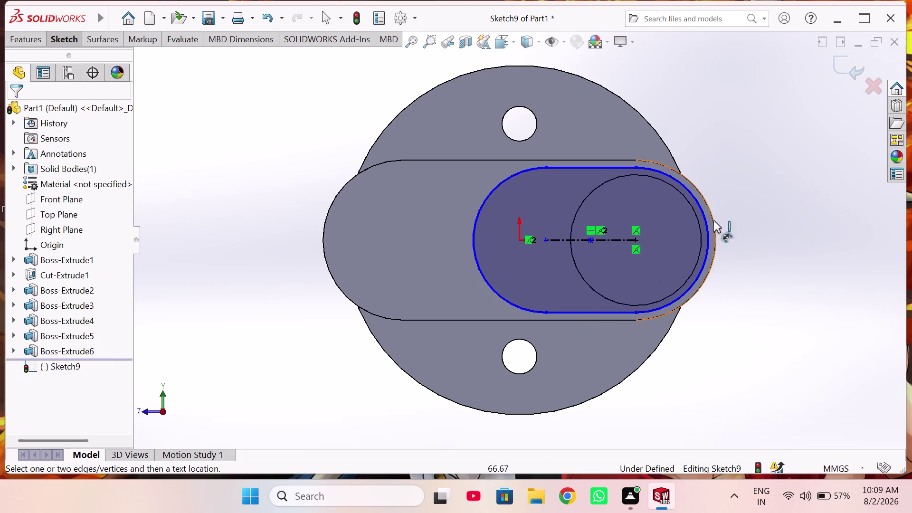
click(574, 240)
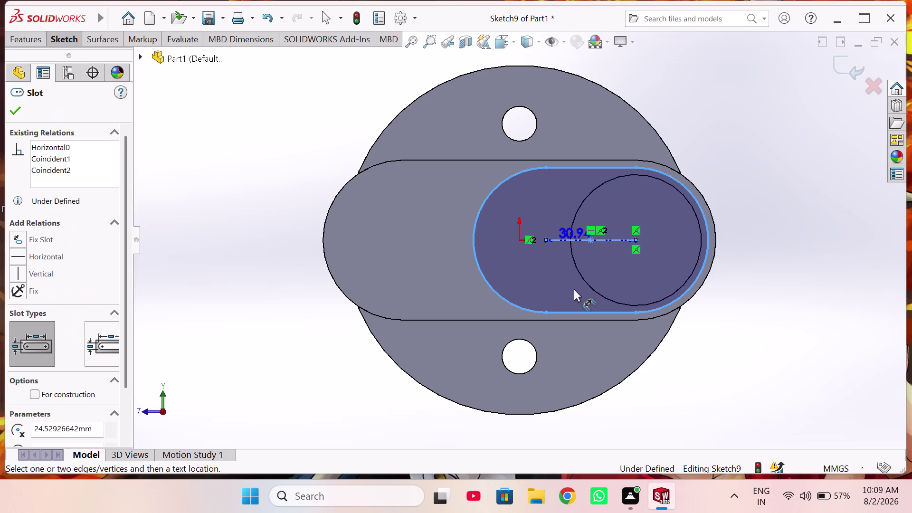
click(585, 339)
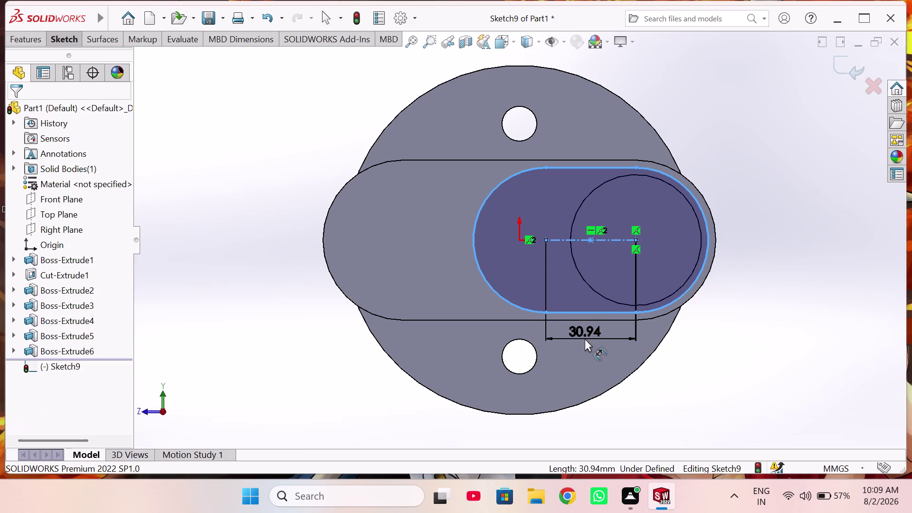
text(40)
key(Return)
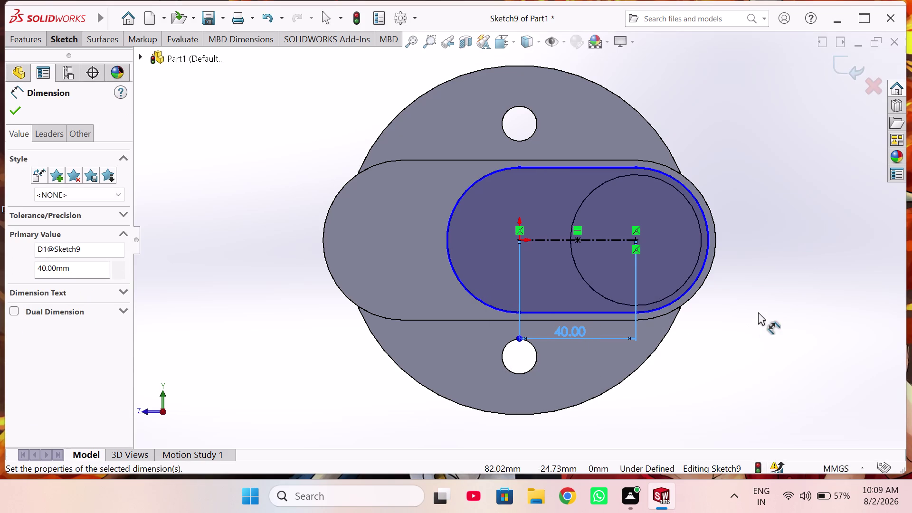
Give the slot end arc a 27.50 mm radius and exit the sketch.
right_drag(758, 309, 771, 231)
right_drag(757, 283, 789, 157)
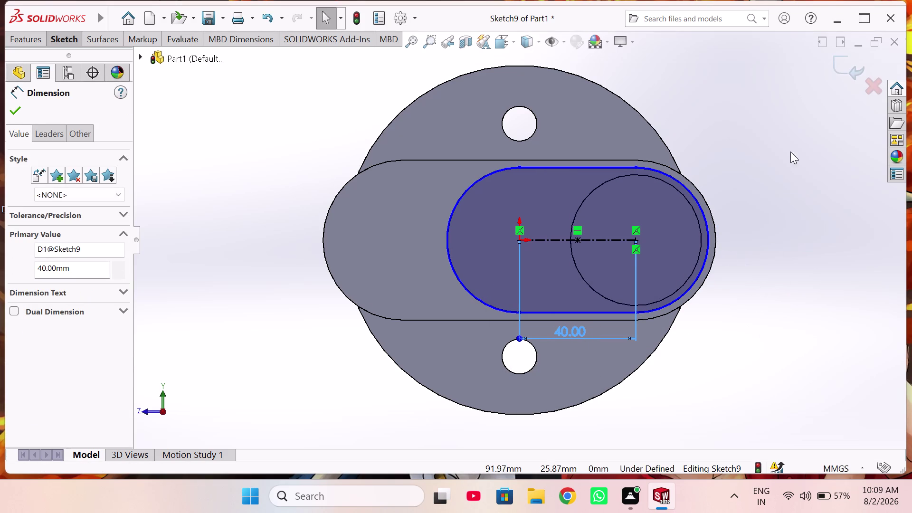
right_drag(789, 158, 783, 151)
click(708, 247)
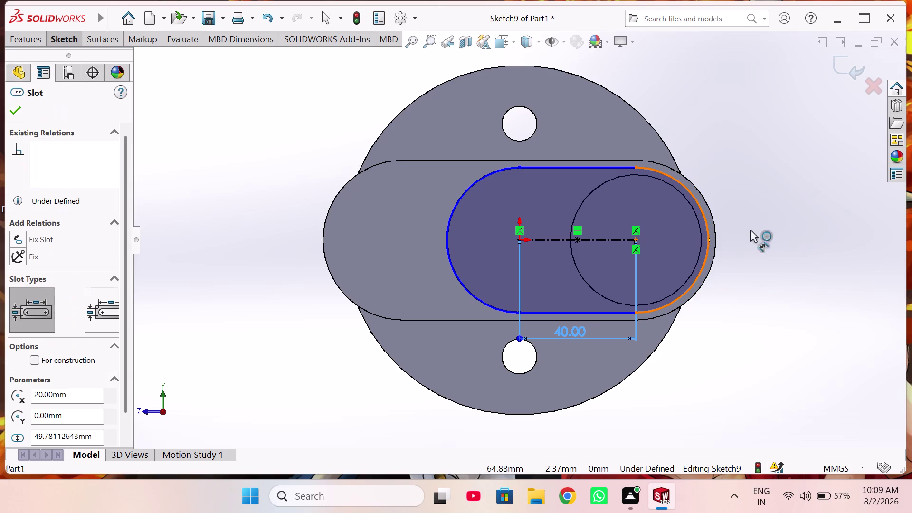
click(775, 206)
text(2)
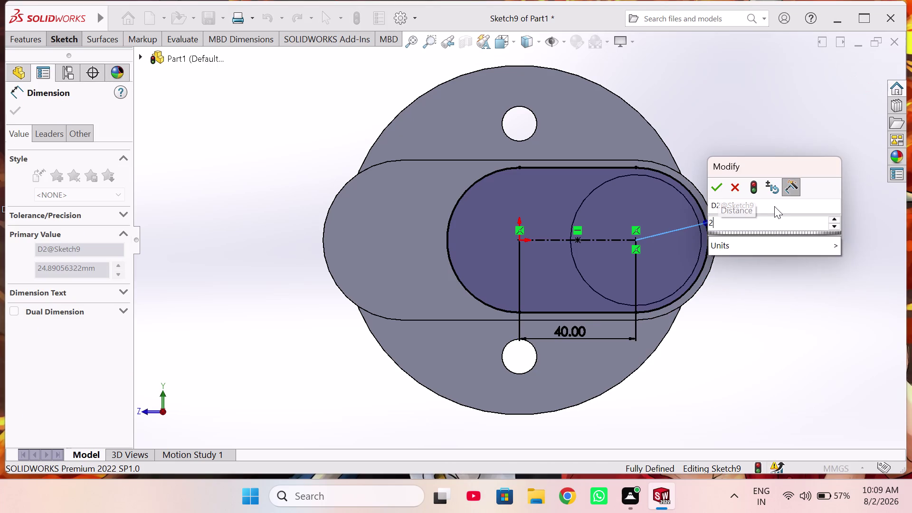
text(7.5)
key(Return)
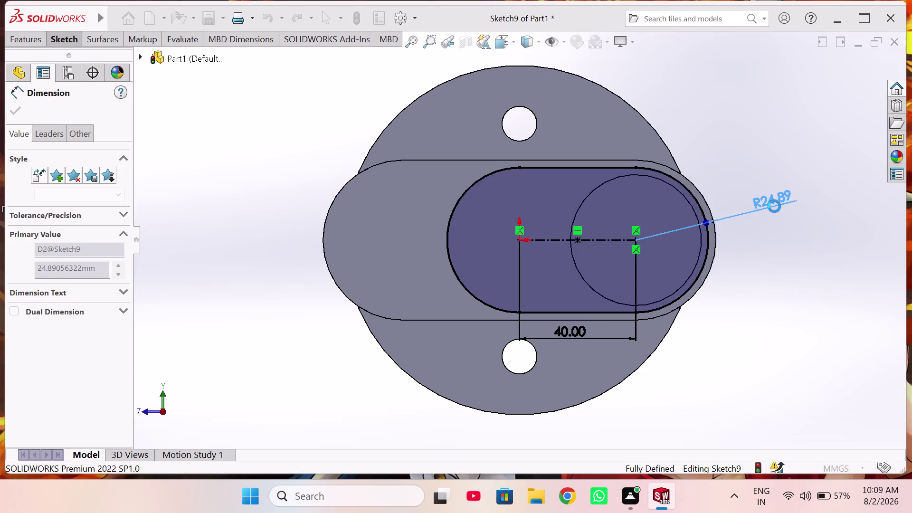
right_click(754, 267)
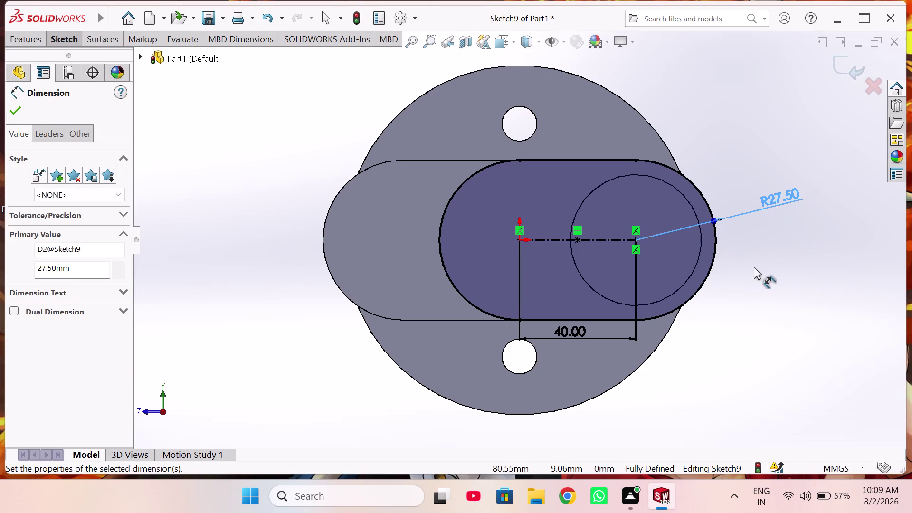
click(784, 310)
middle_drag(776, 306, 858, 284)
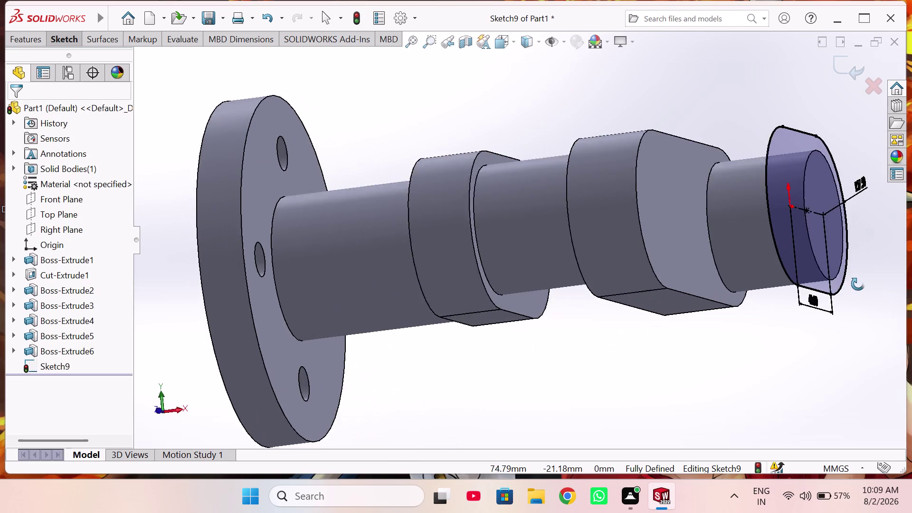
middle_drag(858, 284, 776, 318)
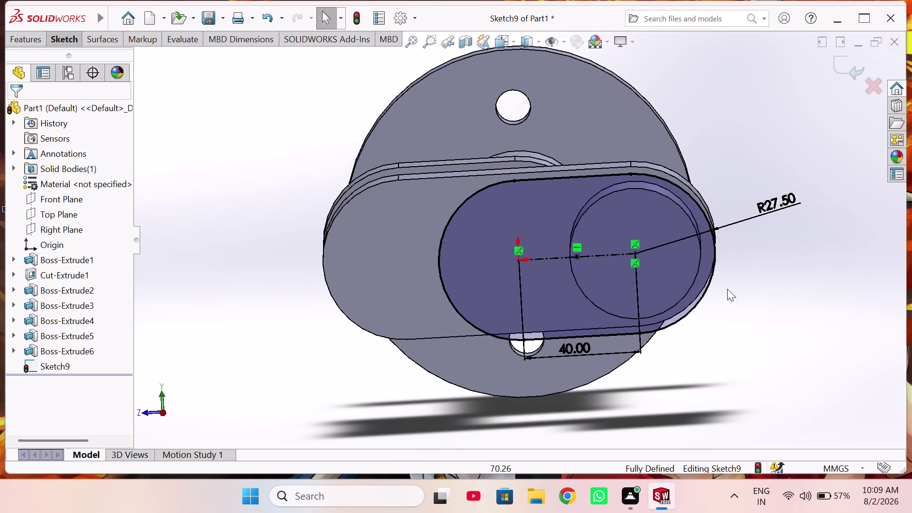
click(849, 68)
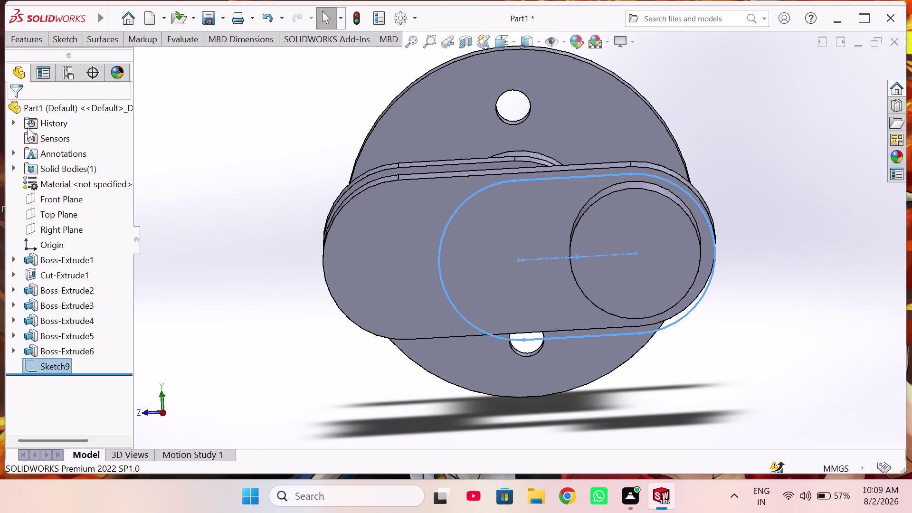
Extrude Sketch9 to a 22 mm blind depth, creating Boss-Extrude7.
click(42, 43)
click(24, 67)
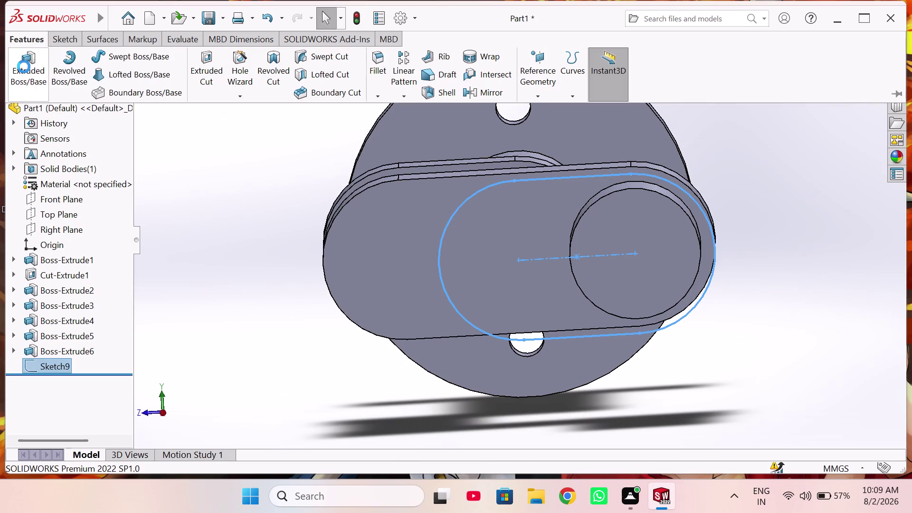
scroll(up, 3)
middle_drag(202, 183, 242, 180)
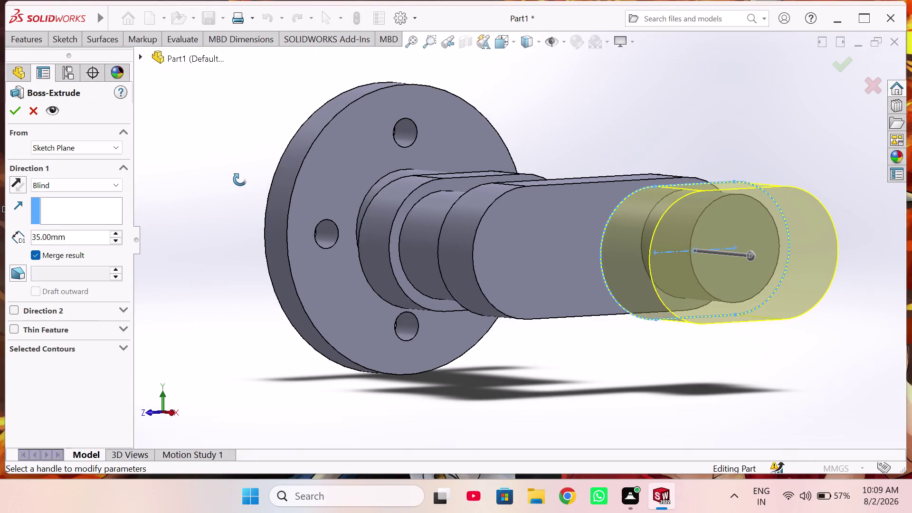
middle_drag(242, 180, 240, 180)
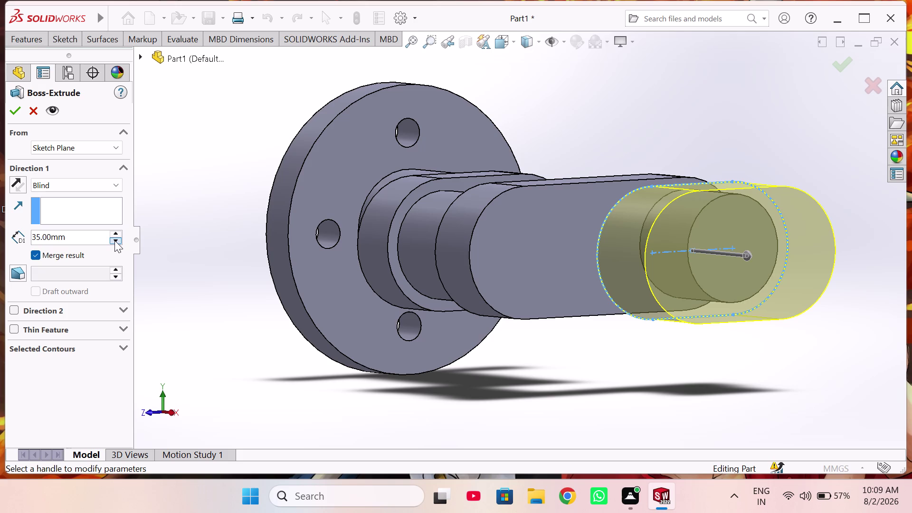
double_click(98, 241)
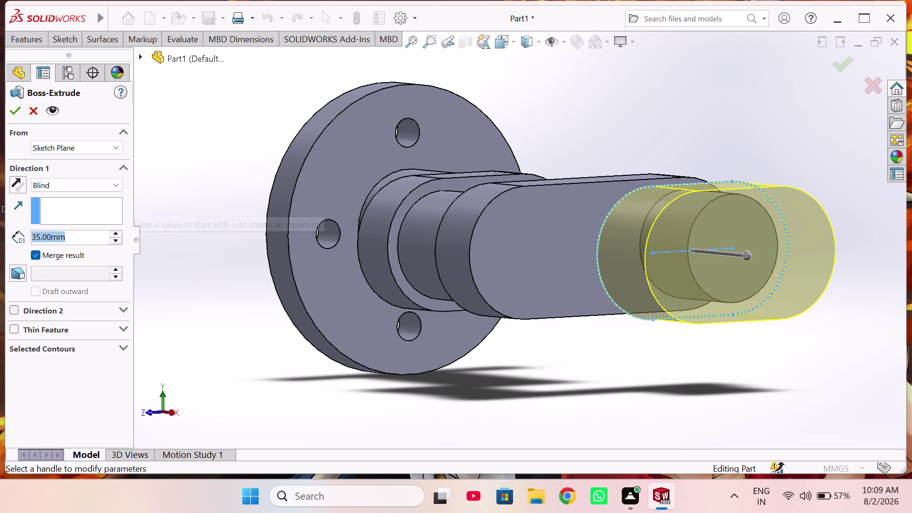
text(22)
key(Return)
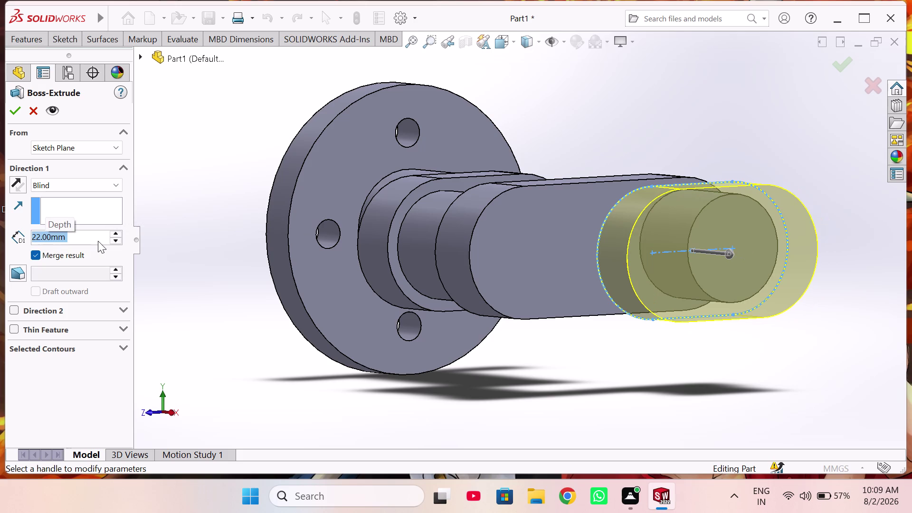
click(13, 110)
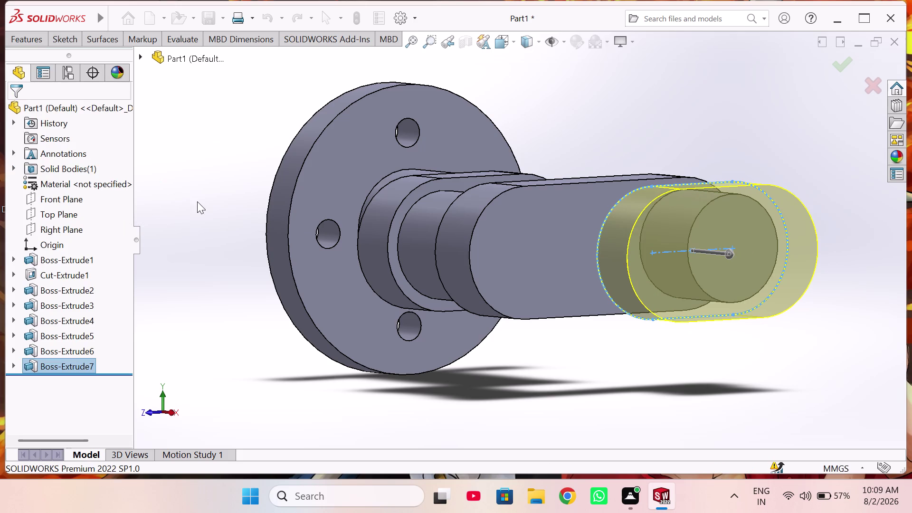
middle_drag(352, 272, 314, 299)
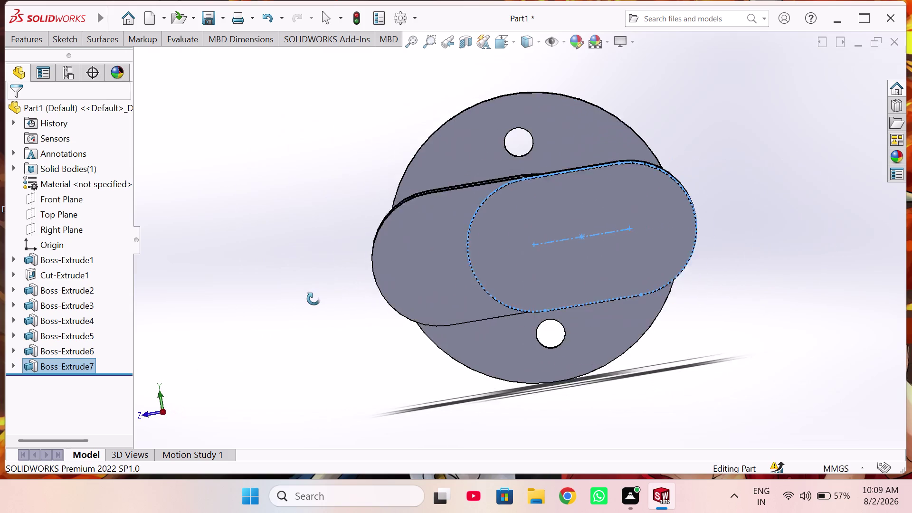
middle_drag(314, 299, 312, 299)
Start a sketch on the web's end face and draw a circle centred on the origin.
click(506, 246)
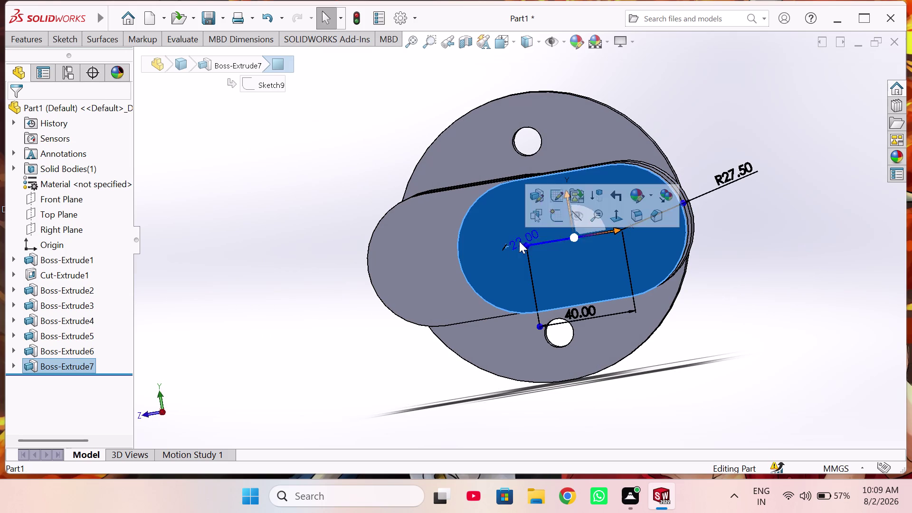
click(558, 221)
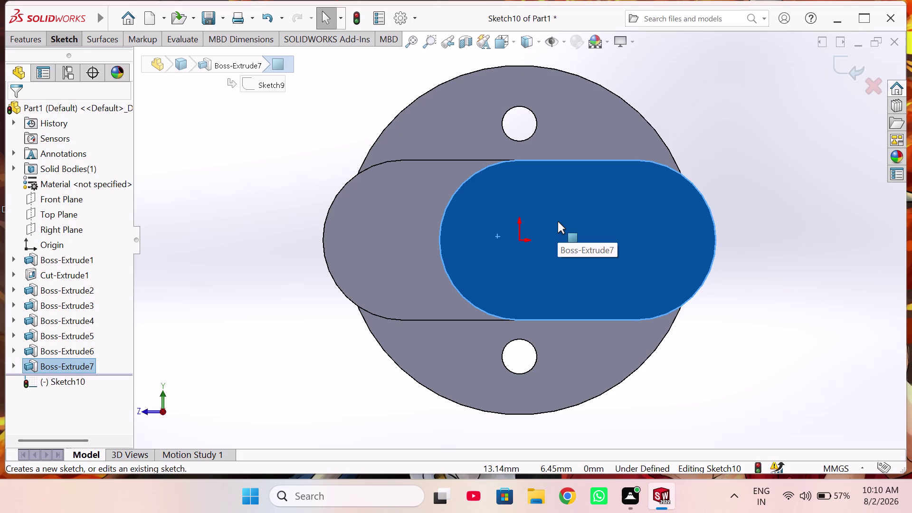
right_drag(197, 186, 198, 144)
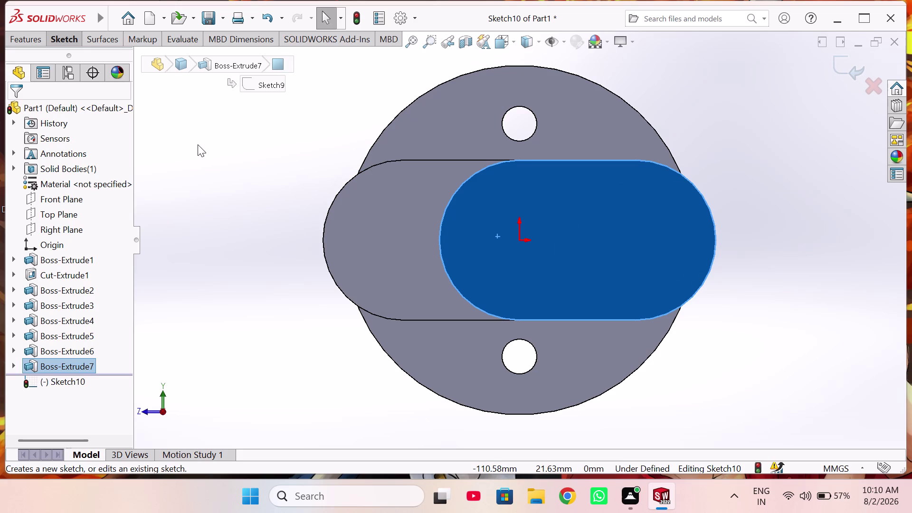
right_drag(198, 145, 281, 195)
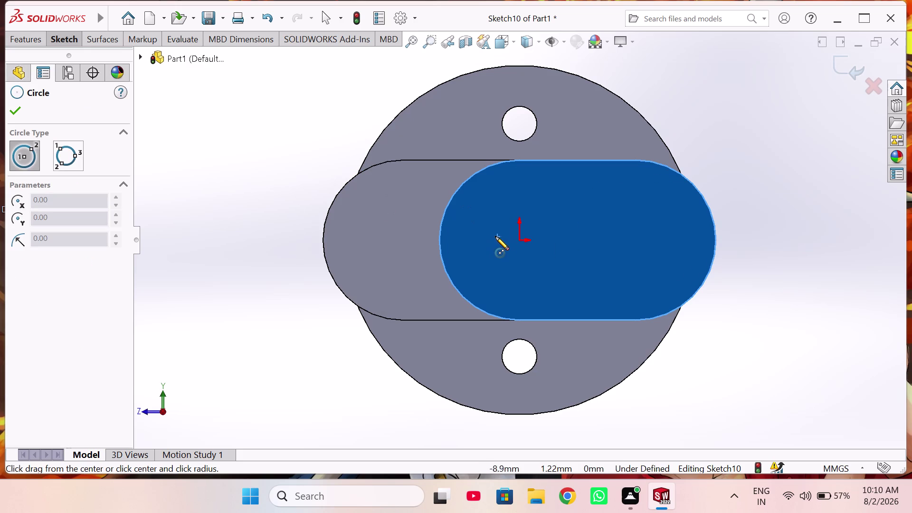
click(521, 240)
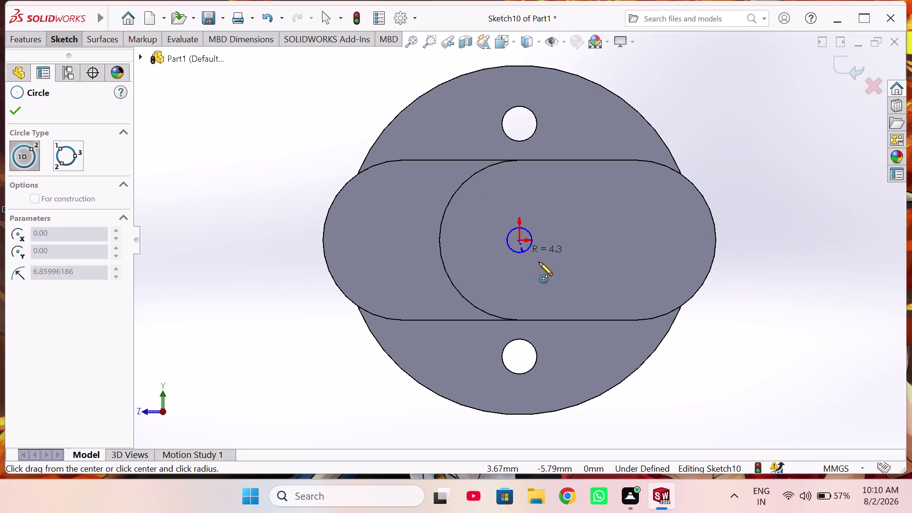
click(647, 300)
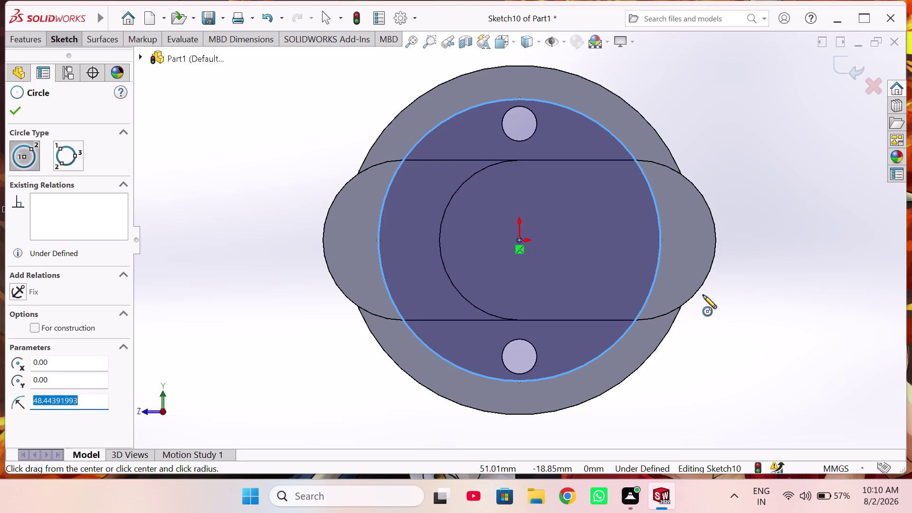
Dimension the circle to Ø50 mm and exit the sketch.
right_drag(700, 261, 688, 112)
drag(639, 167, 656, 174)
click(765, 217)
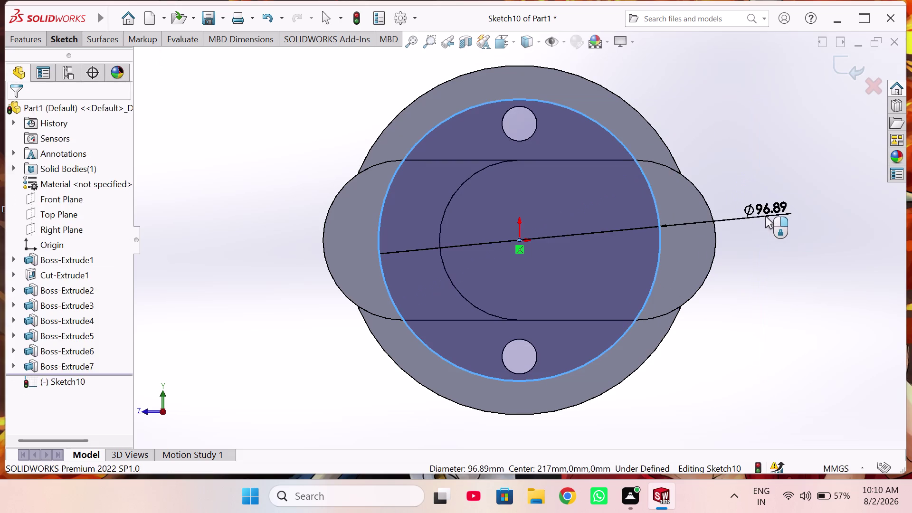
text(50)
key(Return)
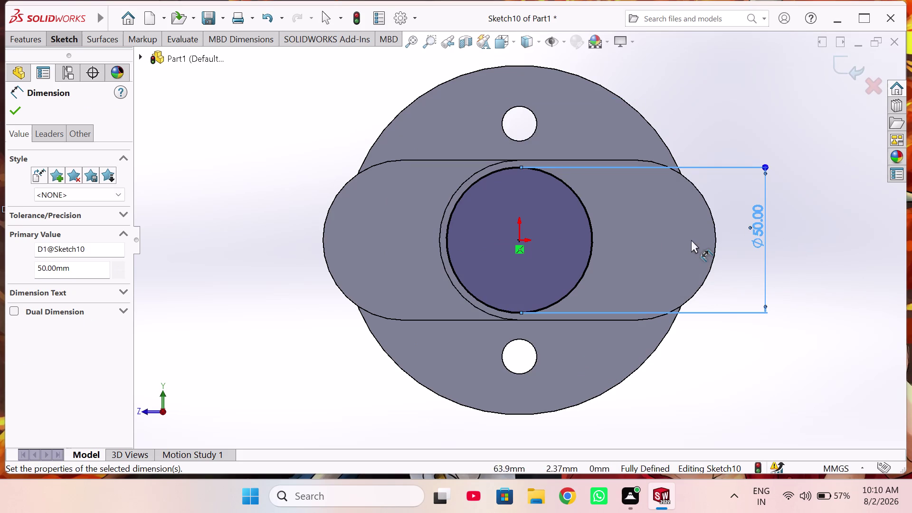
middle_drag(694, 239, 747, 323)
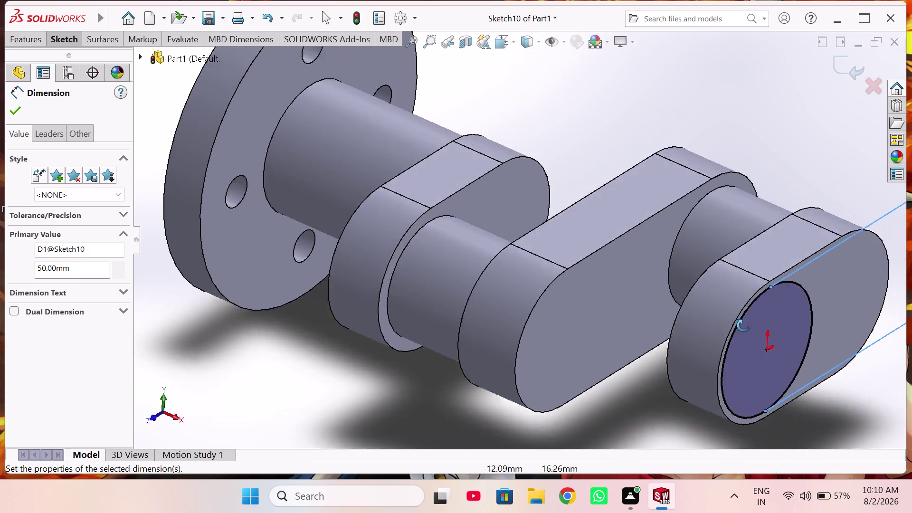
middle_drag(747, 324, 757, 378)
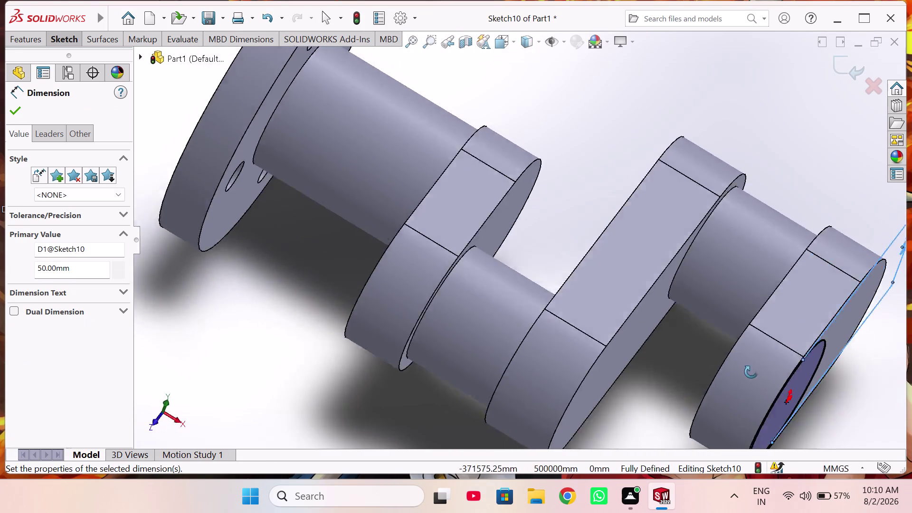
middle_drag(757, 377, 664, 308)
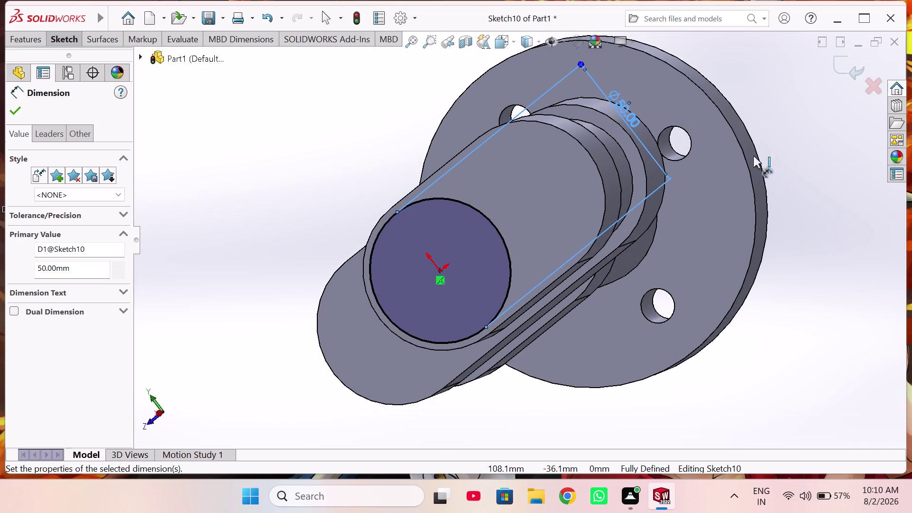
click(841, 63)
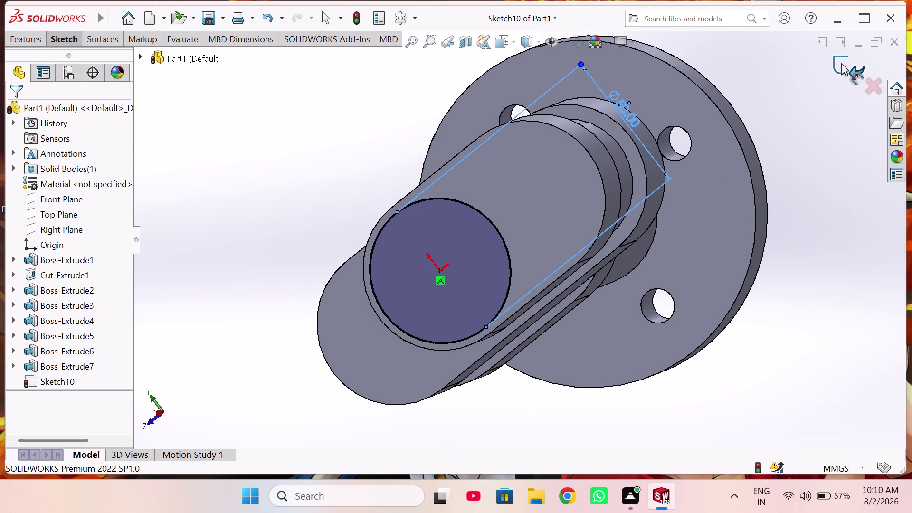
click(18, 41)
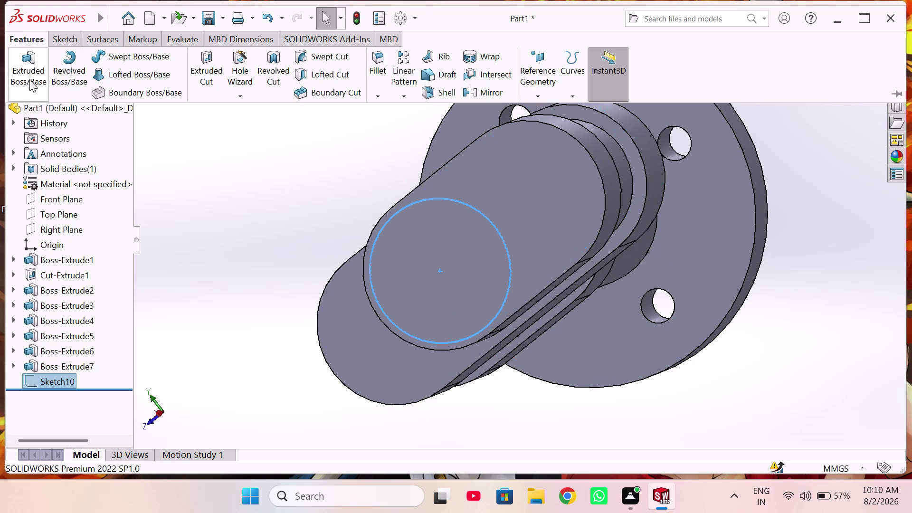
Extrude Sketch10 to a 45 mm blind depth, forming the cylindrical output shaft.
click(26, 73)
middle_drag(212, 238, 261, 261)
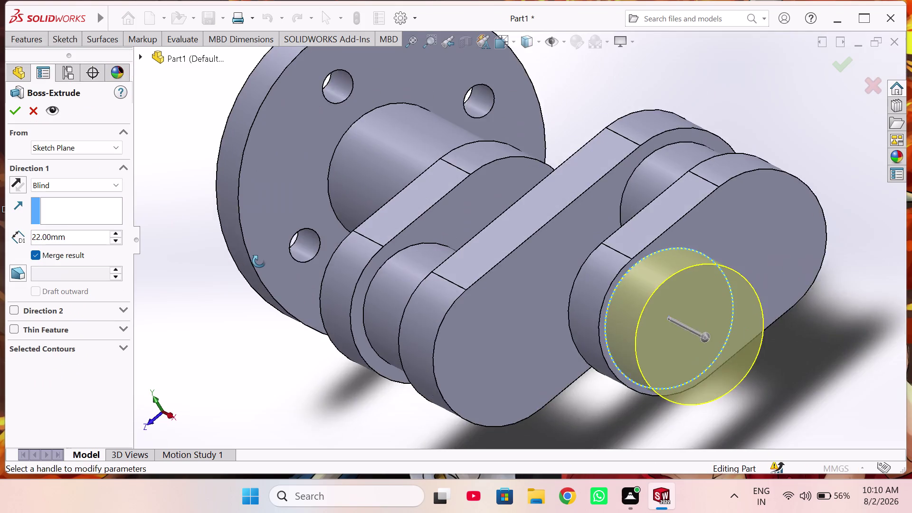
middle_drag(260, 261, 248, 263)
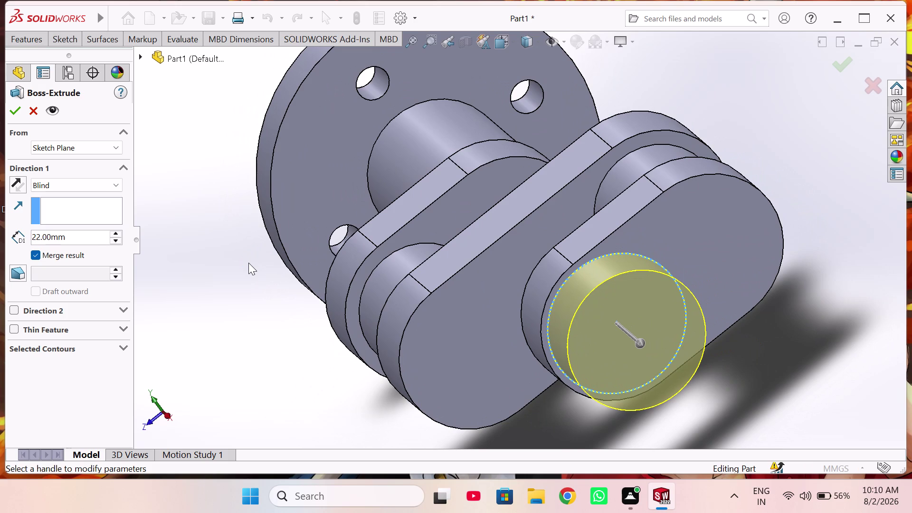
double_click(101, 237)
text(45)
key(Return)
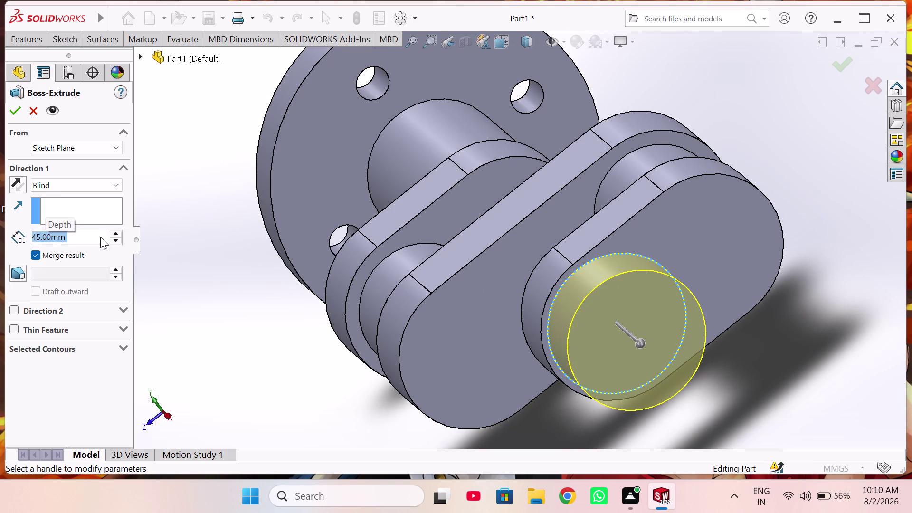
scroll(up, 3)
middle_drag(314, 319, 437, 342)
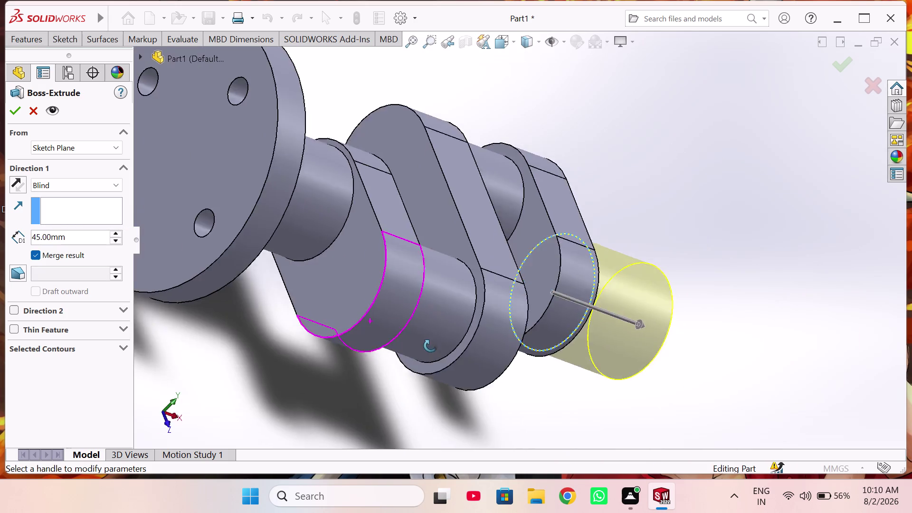
middle_drag(436, 342, 380, 345)
click(15, 110)
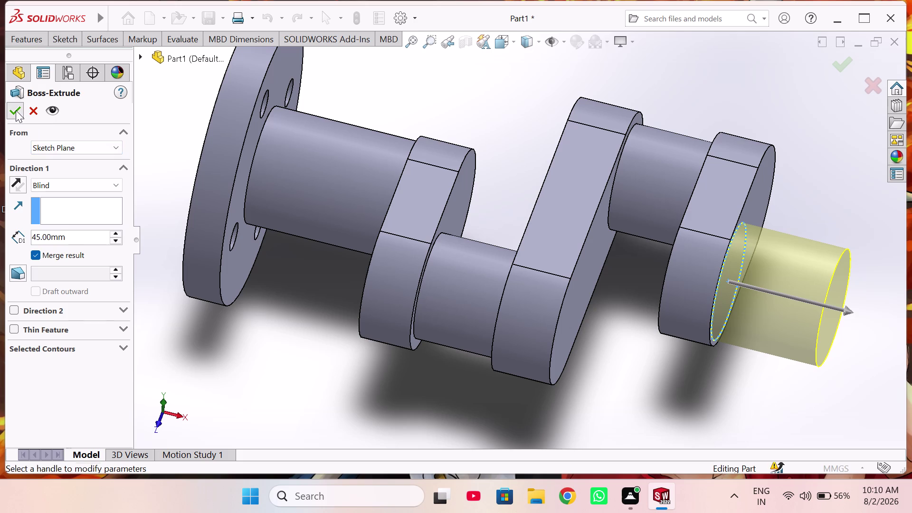
scroll(up, 3)
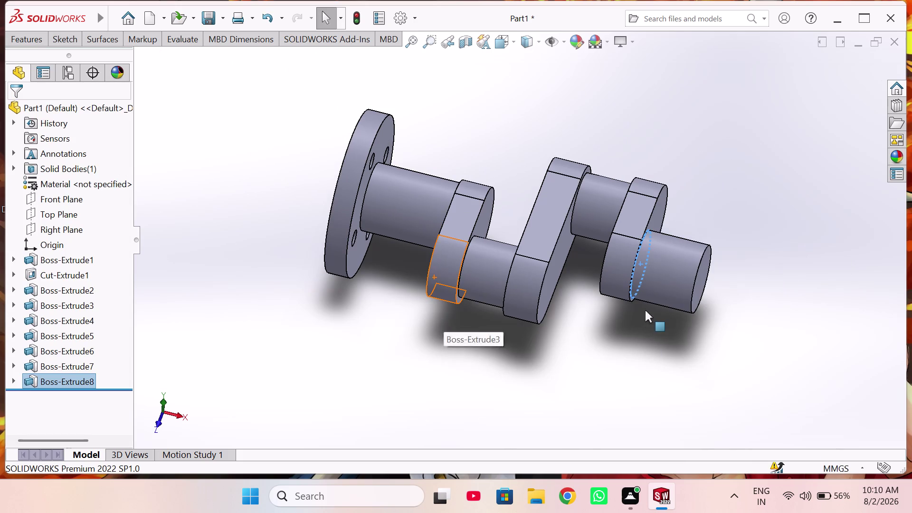
click(703, 291)
Dismiss the save reminder, orbit the part, then return to Normal To view.
click(749, 264)
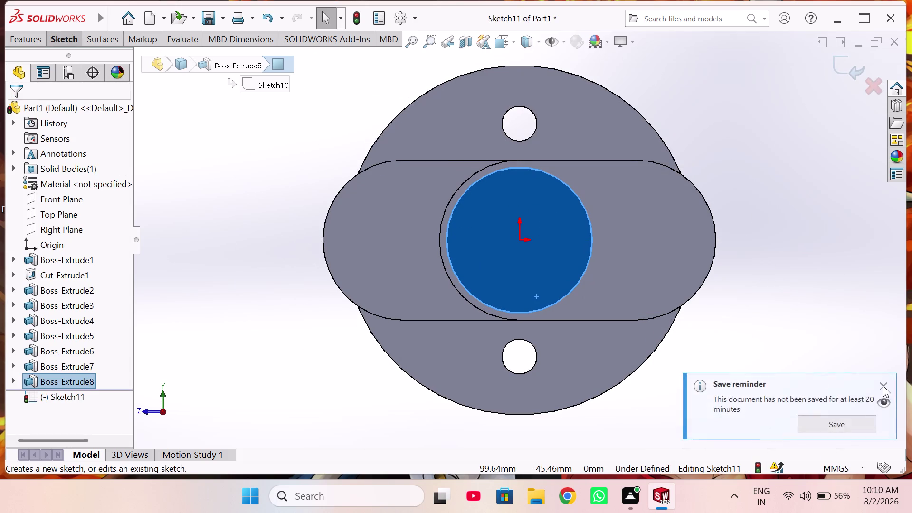
click(883, 385)
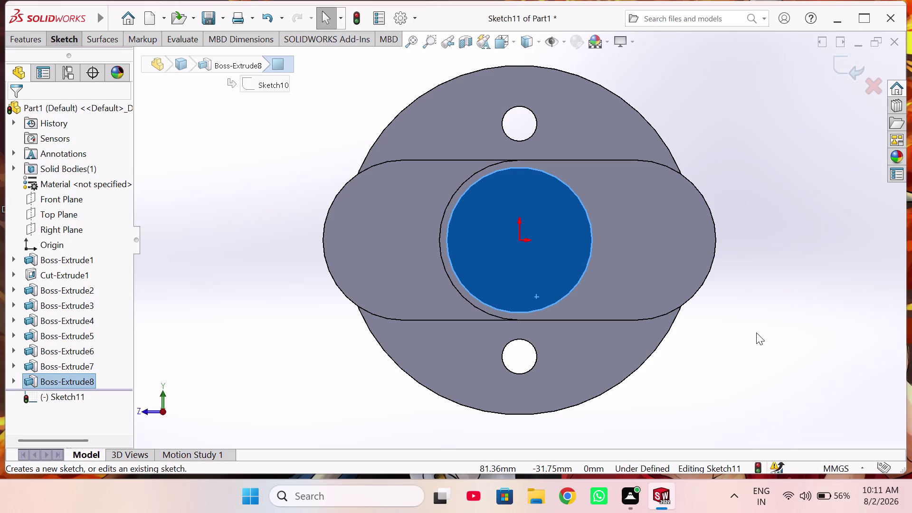
middle_drag(739, 321, 723, 352)
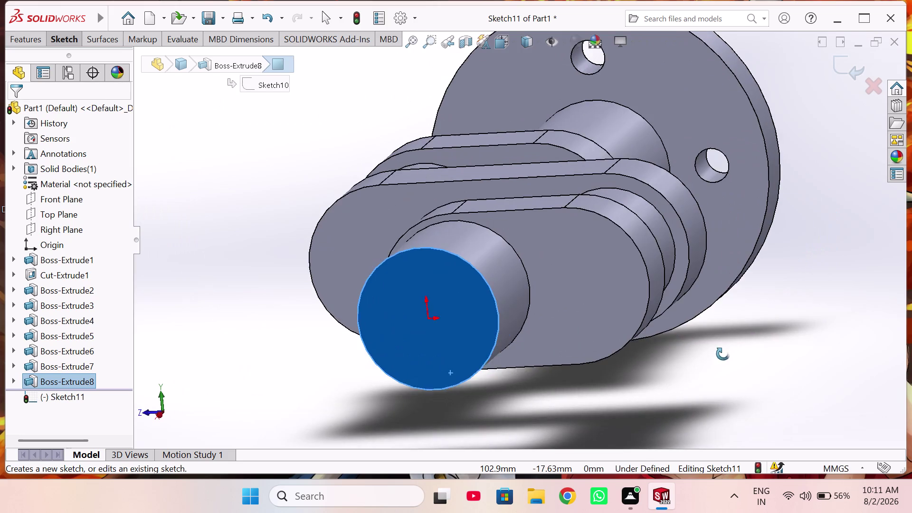
middle_drag(722, 353, 723, 354)
key(ctrl+8)
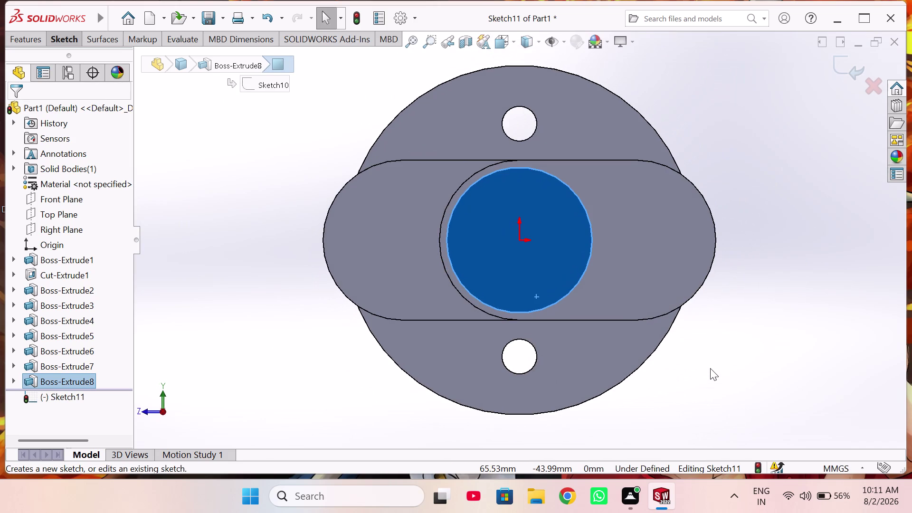
Activate the Straight Slot tool from the expanded Sketch tools.
right_drag(800, 308, 799, 293)
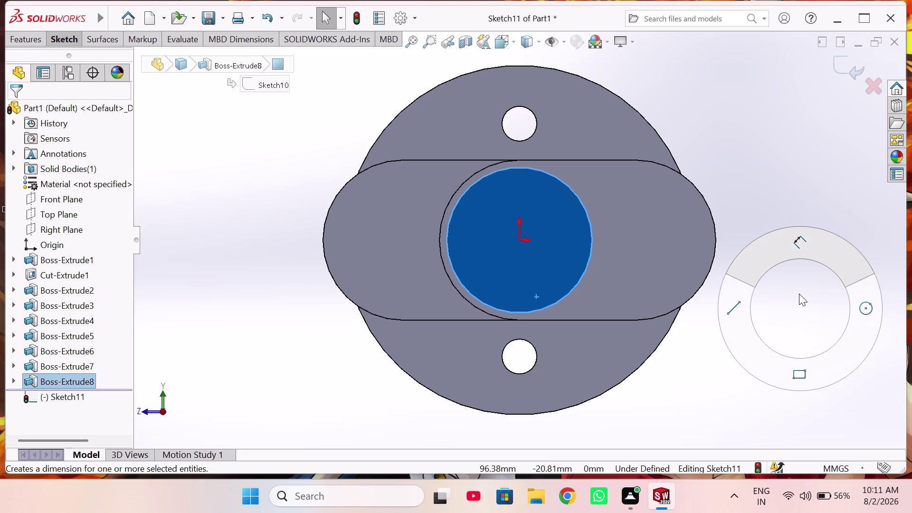
right_drag(799, 294, 801, 294)
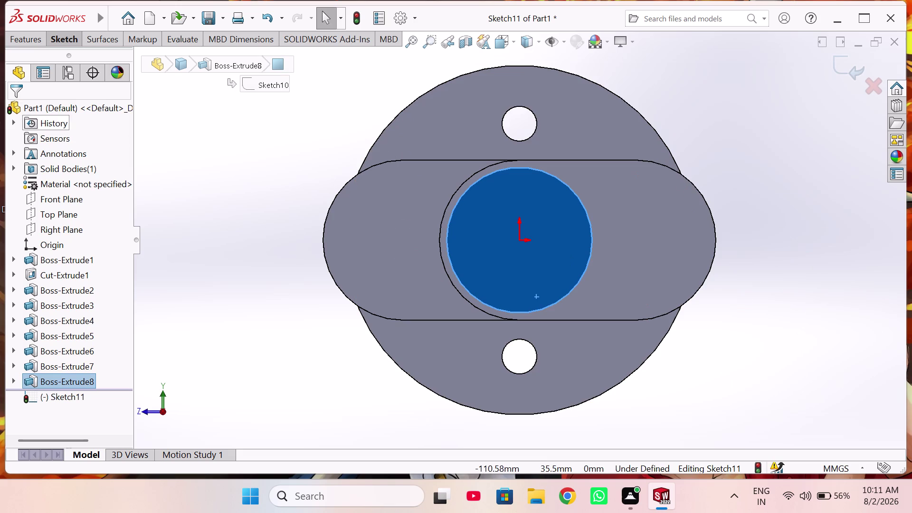
click(69, 41)
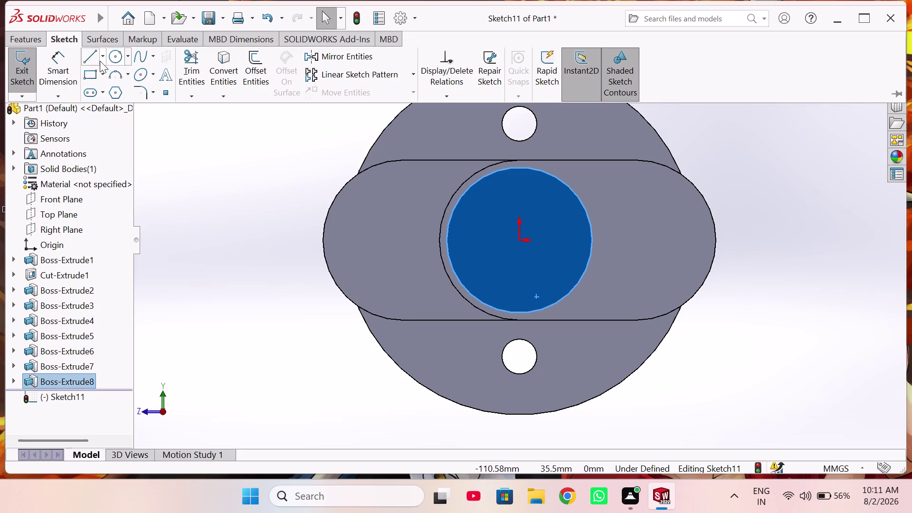
click(89, 93)
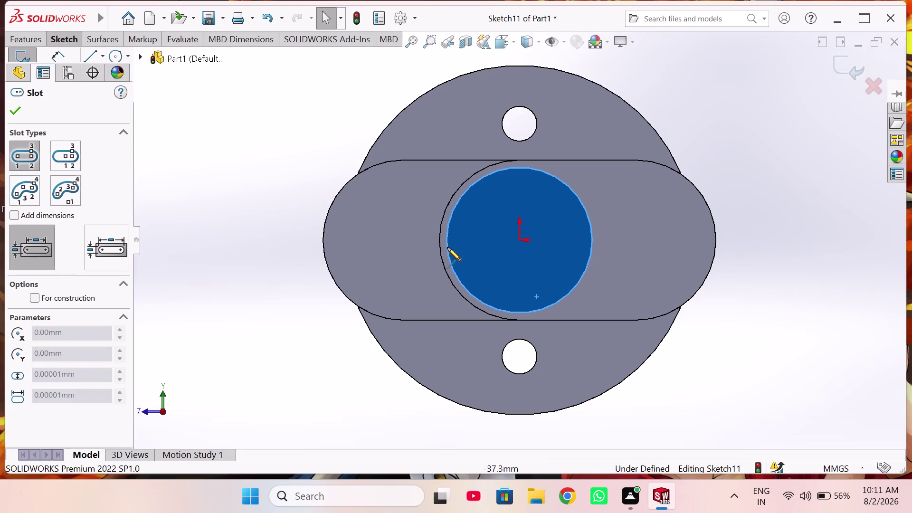
Draw a straight slot starting from the origin with its second centre to the right.
click(519, 241)
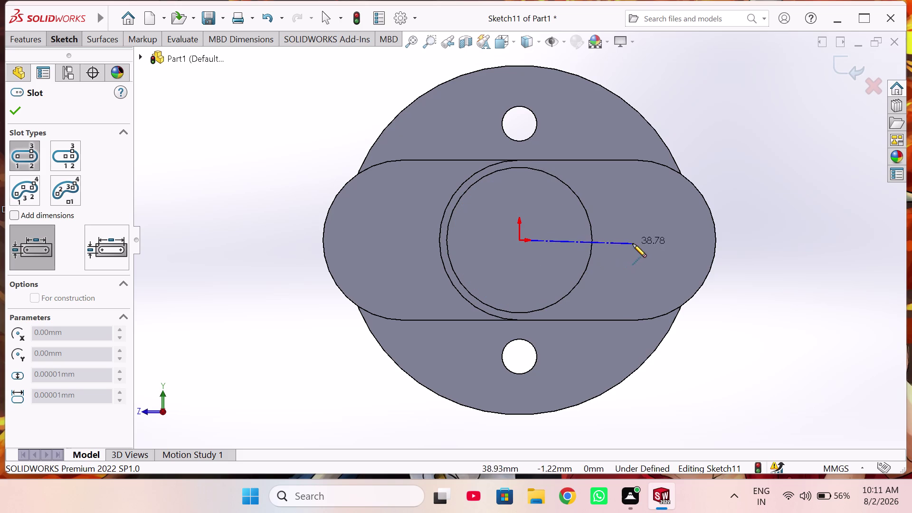
click(639, 239)
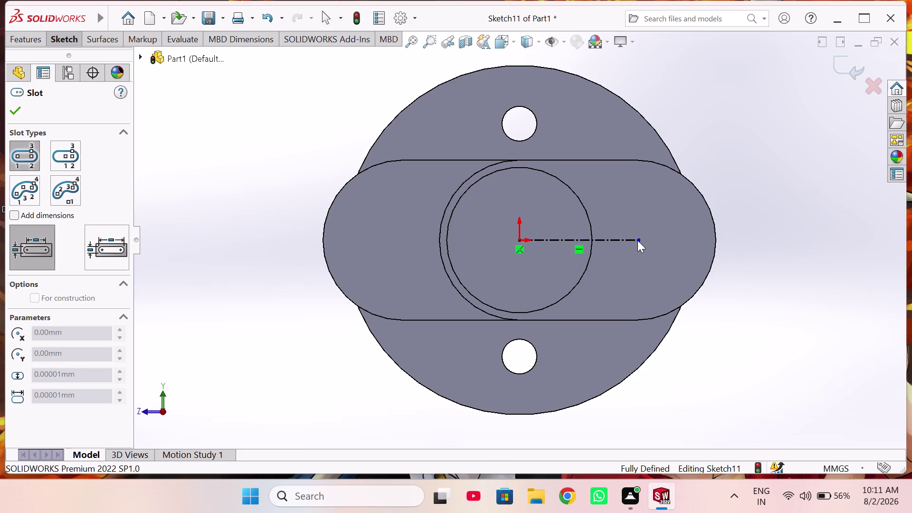
click(714, 318)
right_drag(748, 311, 761, 205)
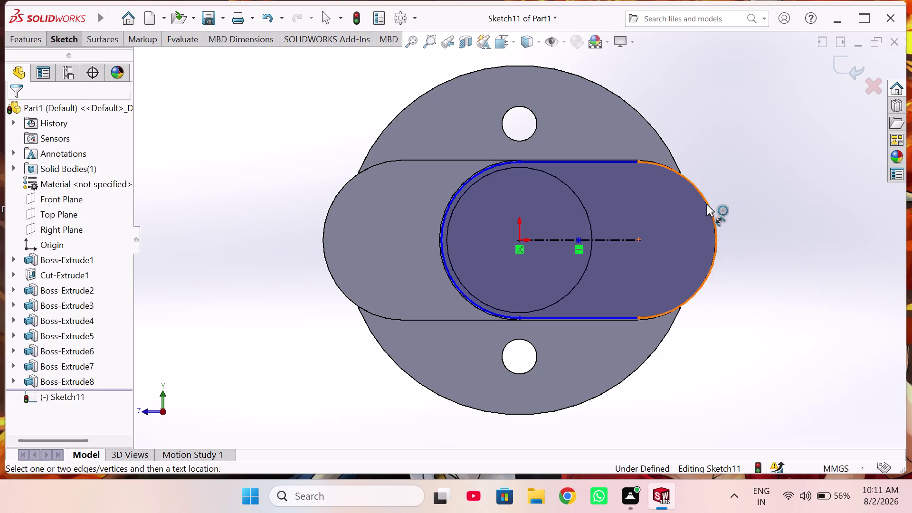
Dimension the slot end radius to 27.50 and the centre distance to 40.00.
click(705, 205)
click(706, 204)
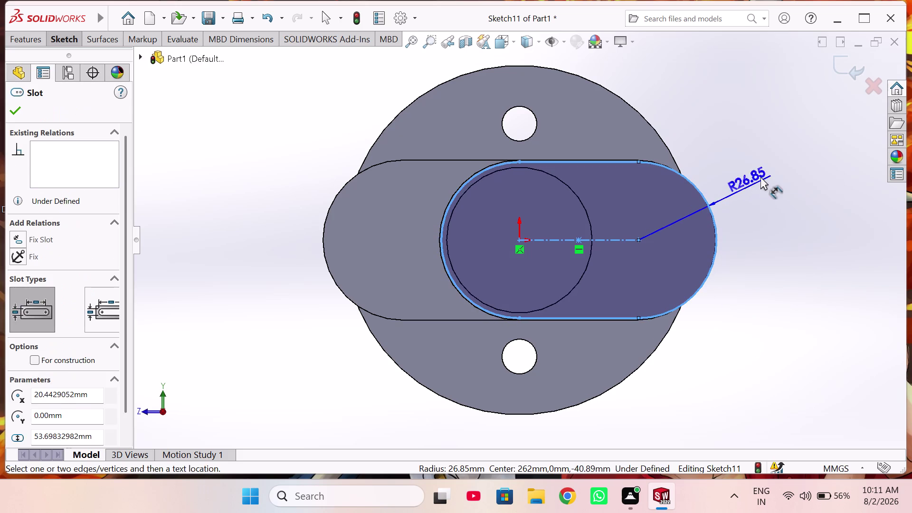
click(761, 177)
key(2)
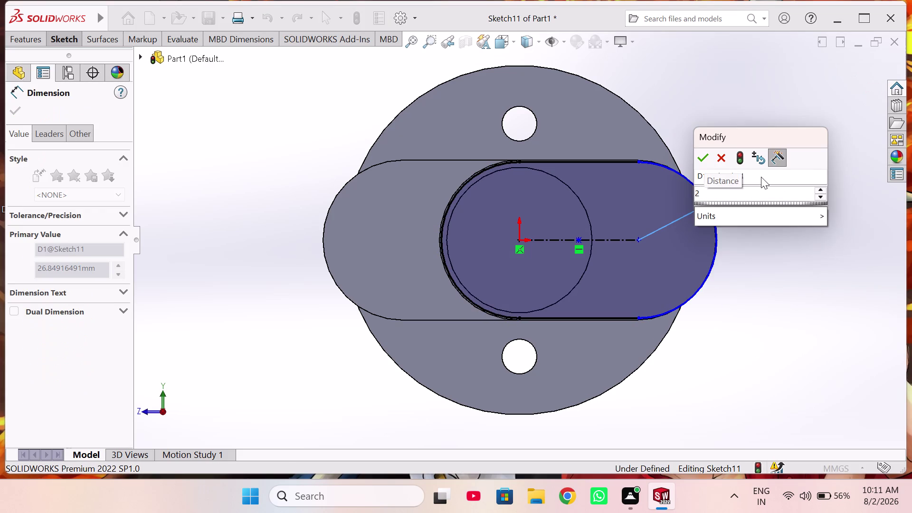
key(7)
text(.5)
key(Return)
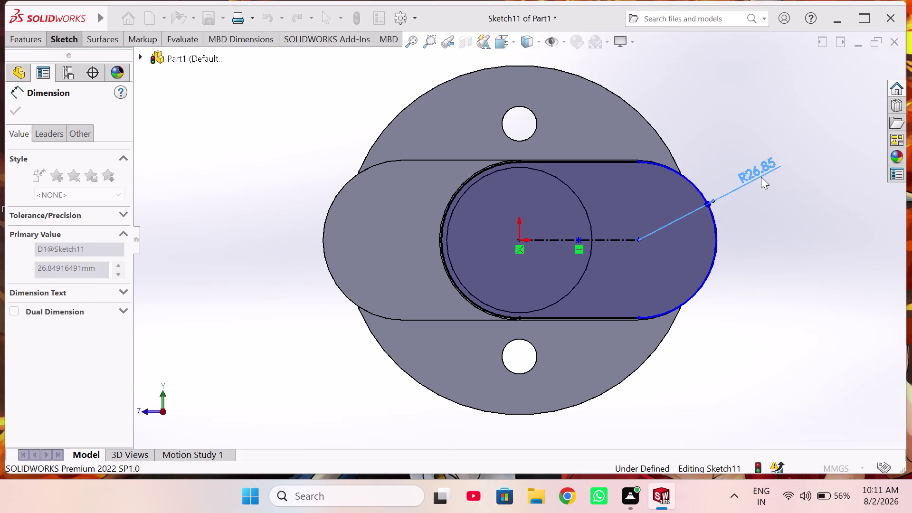
click(616, 239)
click(580, 345)
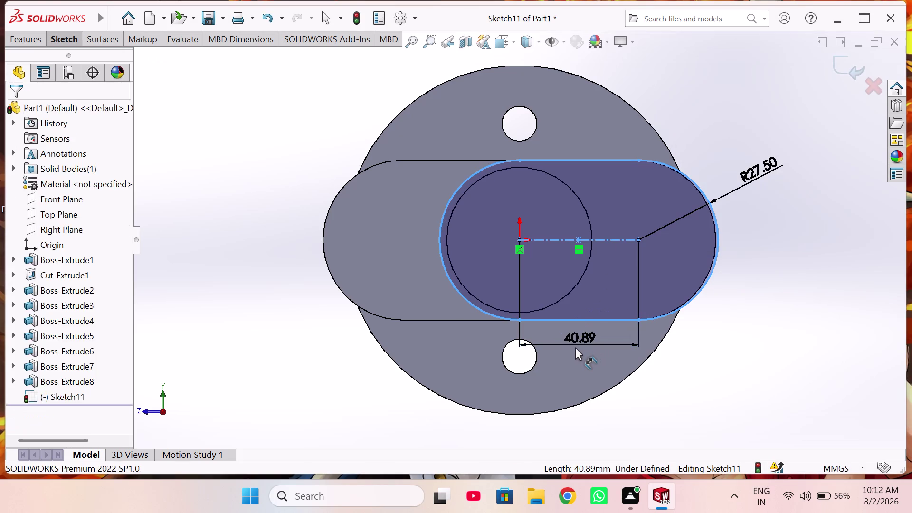
text(40)
key(Return)
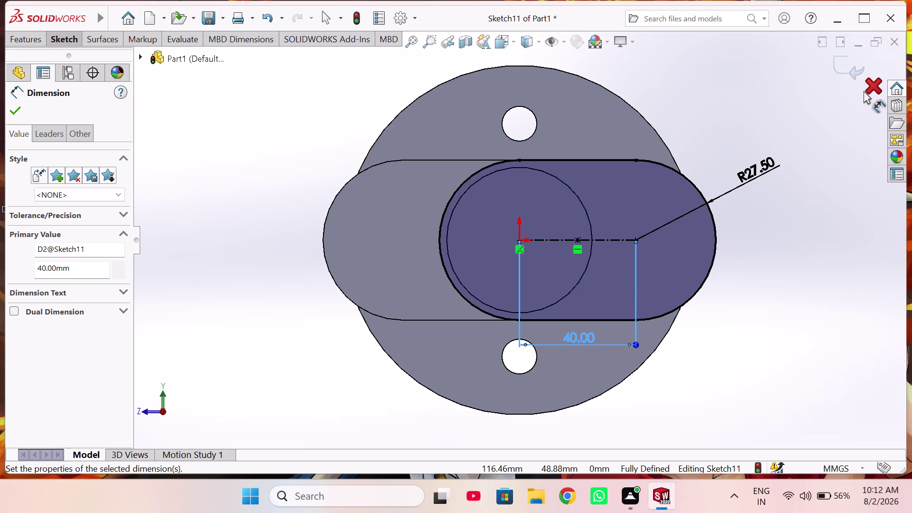
Check the slot's parameters, clear the selection, and exit Sketch11.
right_click(815, 260)
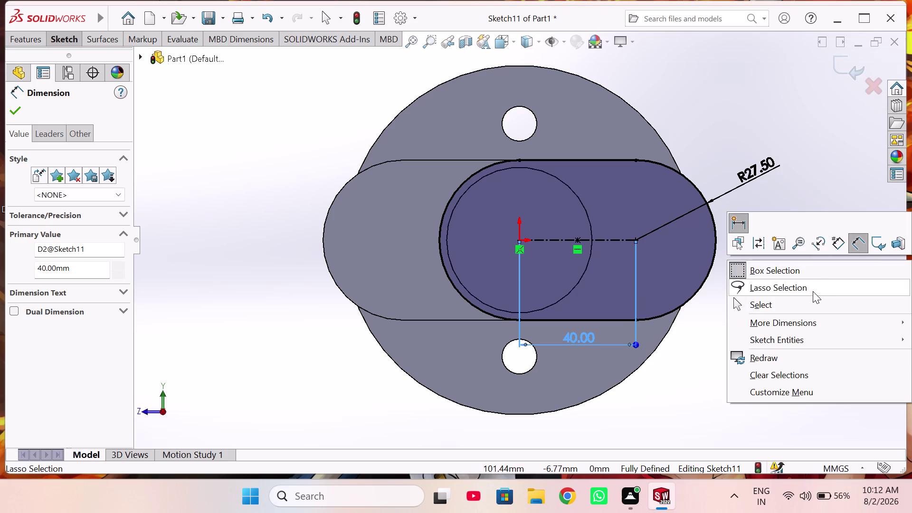
click(809, 306)
scroll(down, 3)
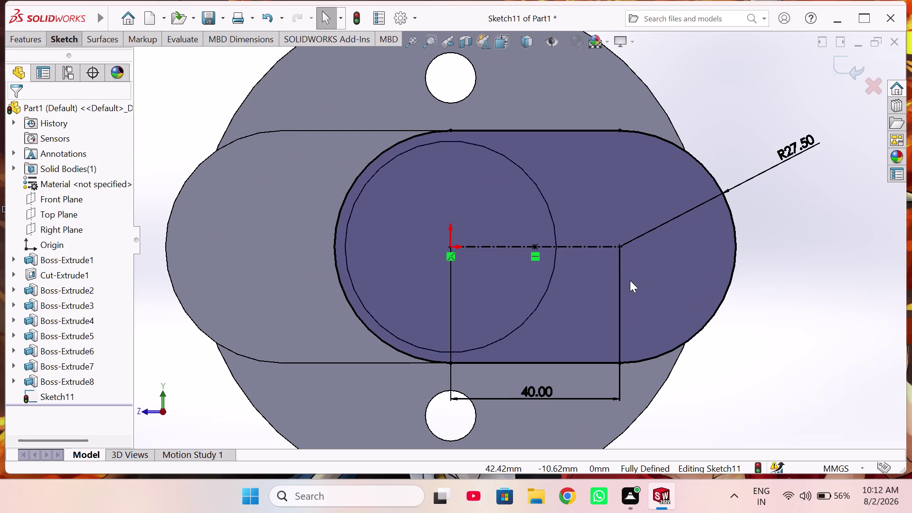
click(619, 247)
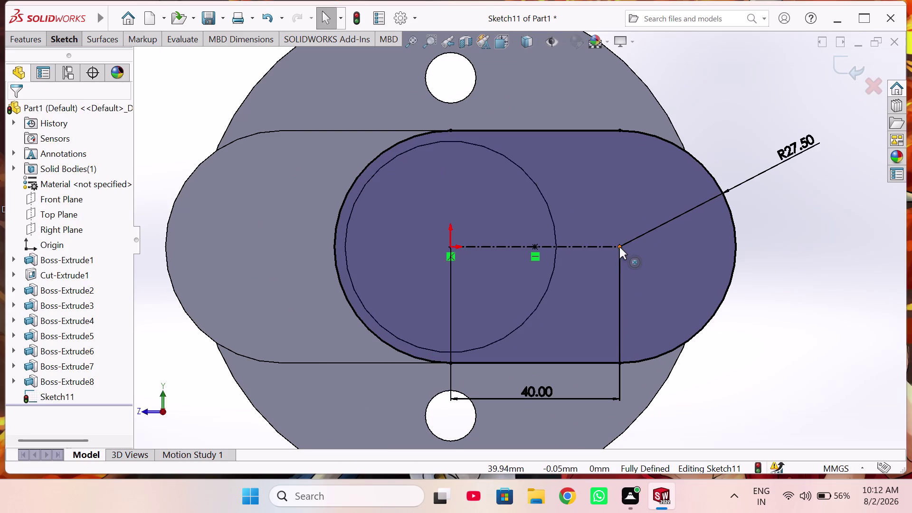
click(450, 247)
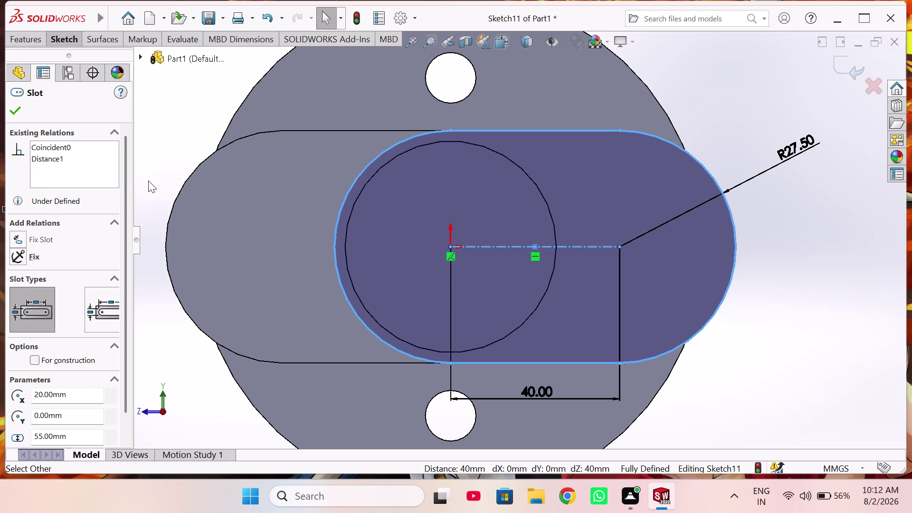
click(157, 181)
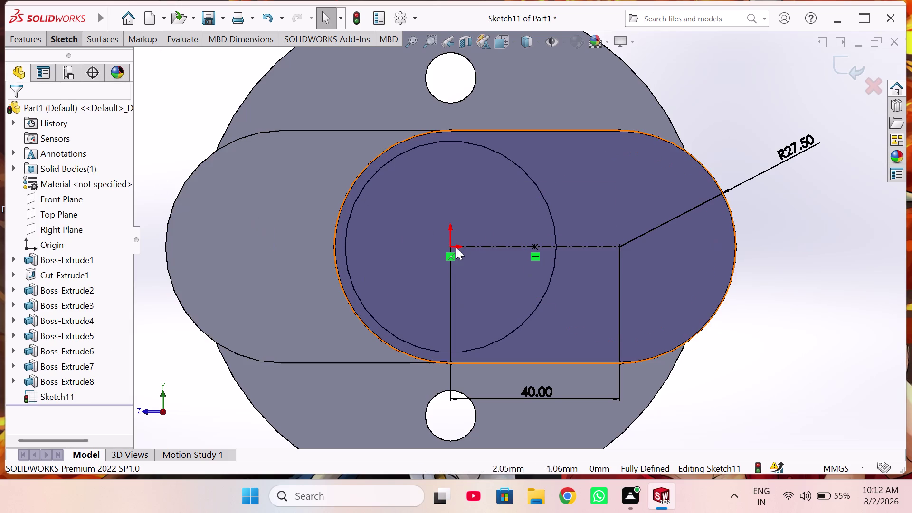
click(851, 68)
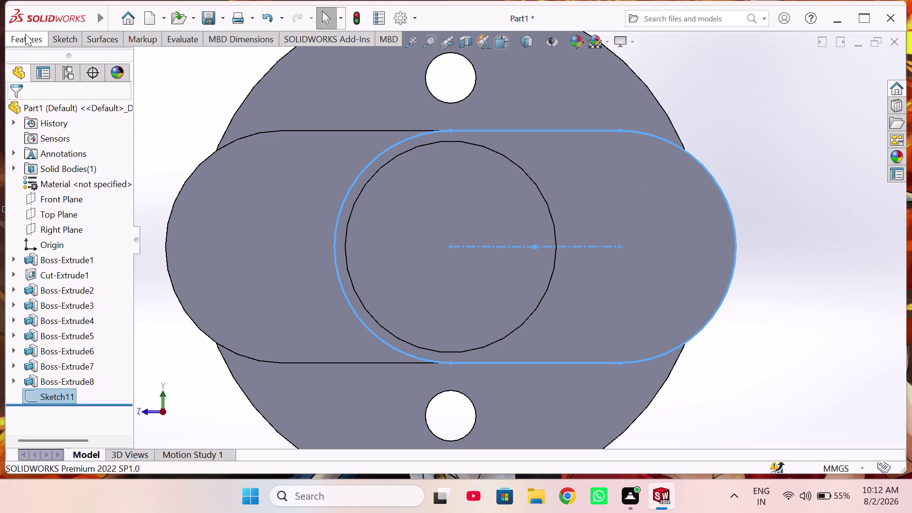
click(25, 34)
Extrude the Sketch11 slot blind 22 mm as Boss-Extrude9 and orbit to view it.
click(31, 55)
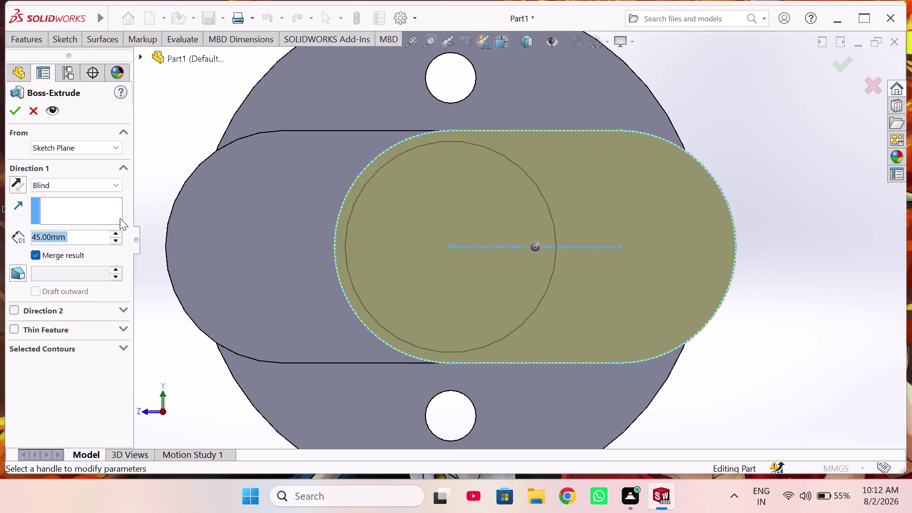
text(22)
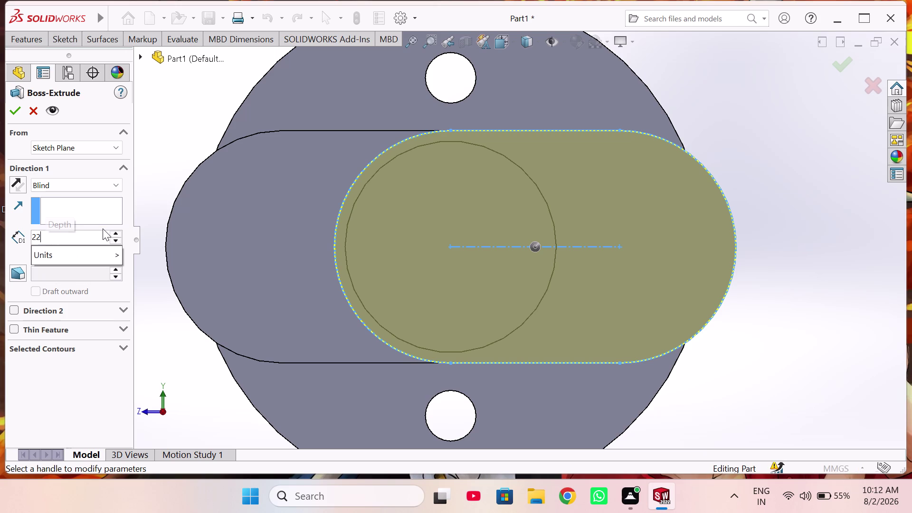
key(Return)
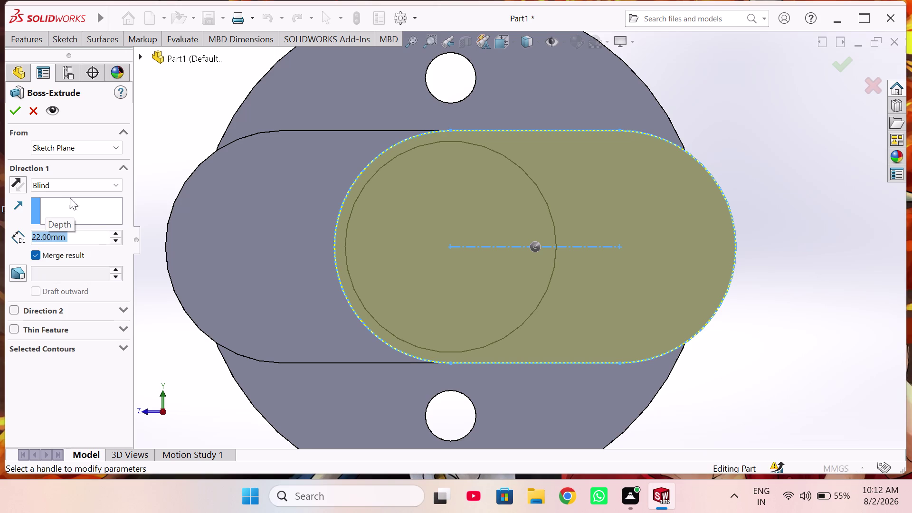
click(12, 114)
middle_drag(262, 226, 262, 226)
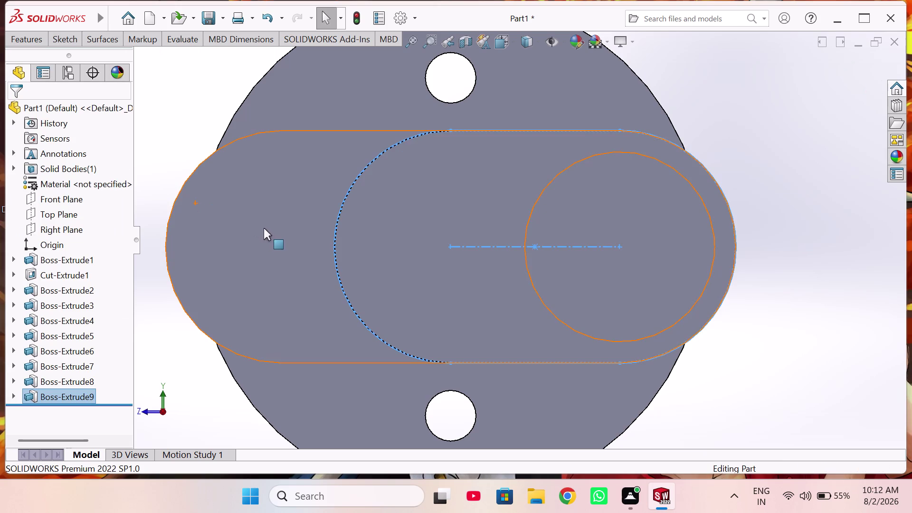
middle_drag(262, 227, 293, 258)
scroll(up, 3)
middle_drag(403, 258, 360, 287)
scroll(up, 3)
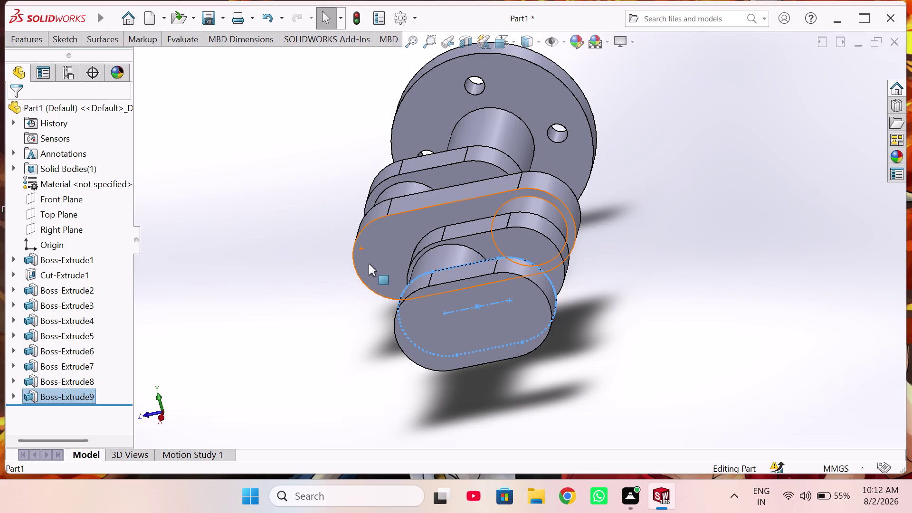
middle_drag(371, 263, 430, 312)
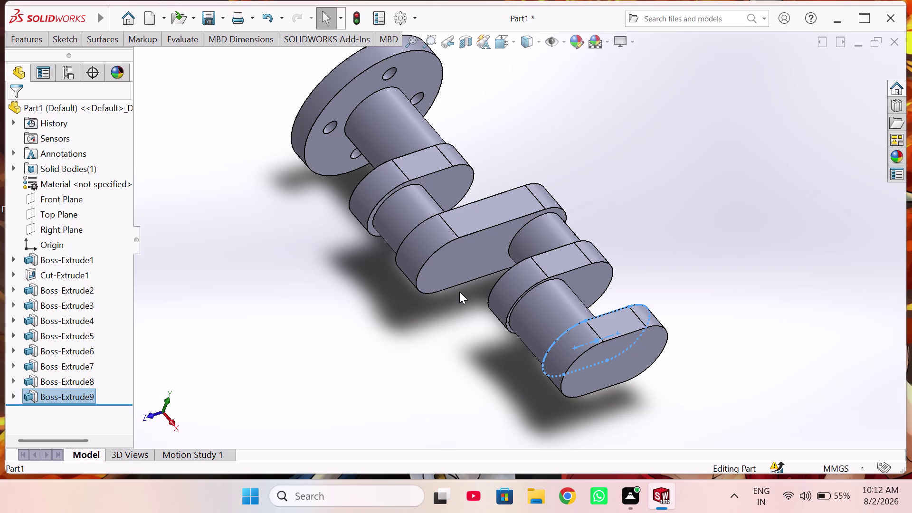
Start a new sketch on the web's end face and return to Normal To view.
click(624, 370)
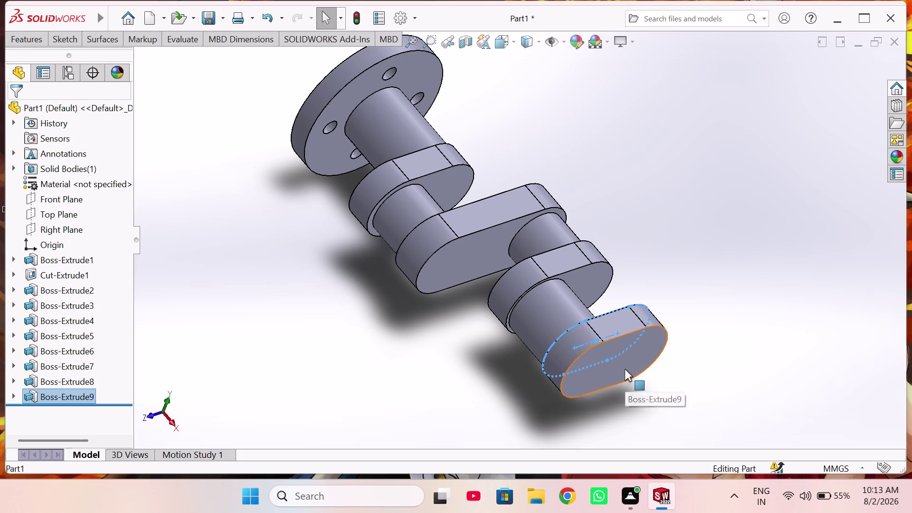
click(682, 339)
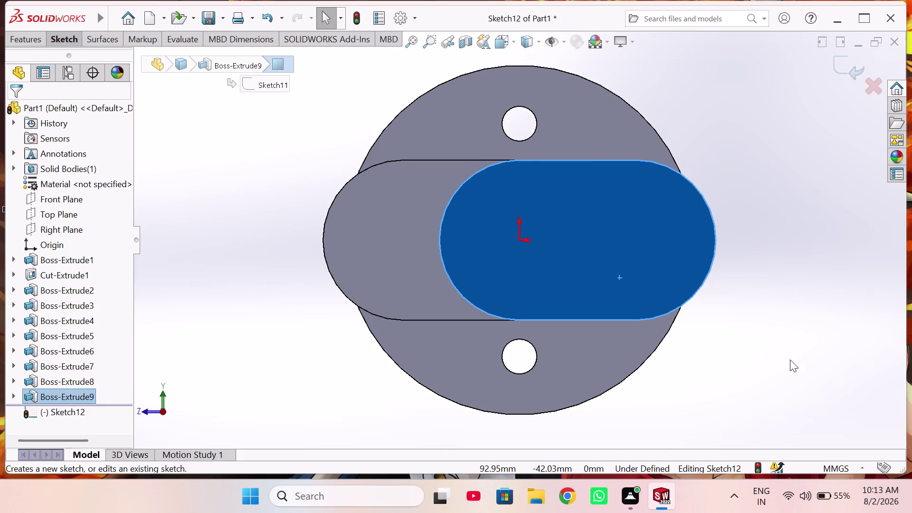
right_drag(801, 331, 863, 331)
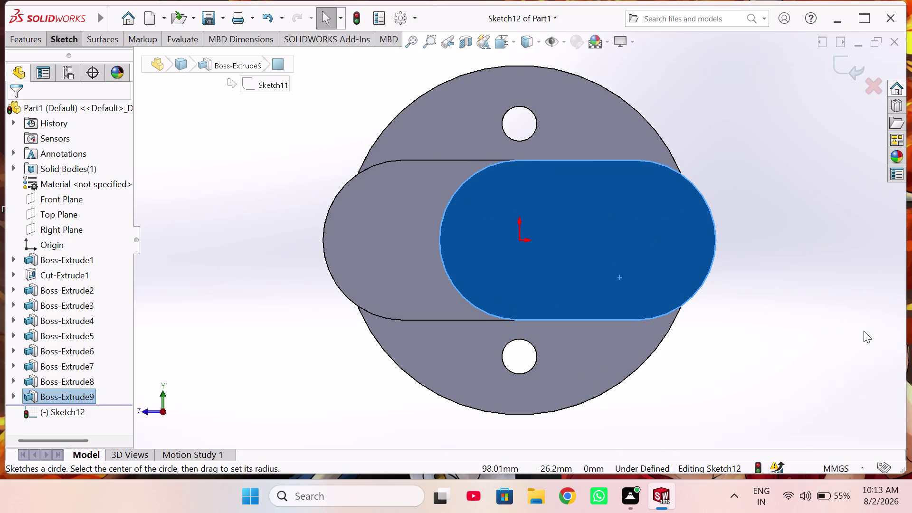
right_drag(863, 330, 866, 334)
middle_drag(558, 248, 576, 253)
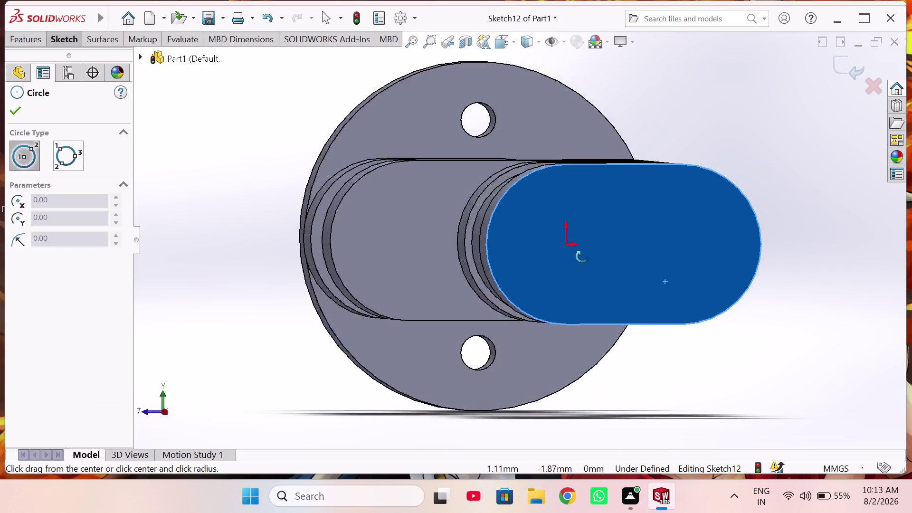
middle_drag(576, 253, 561, 307)
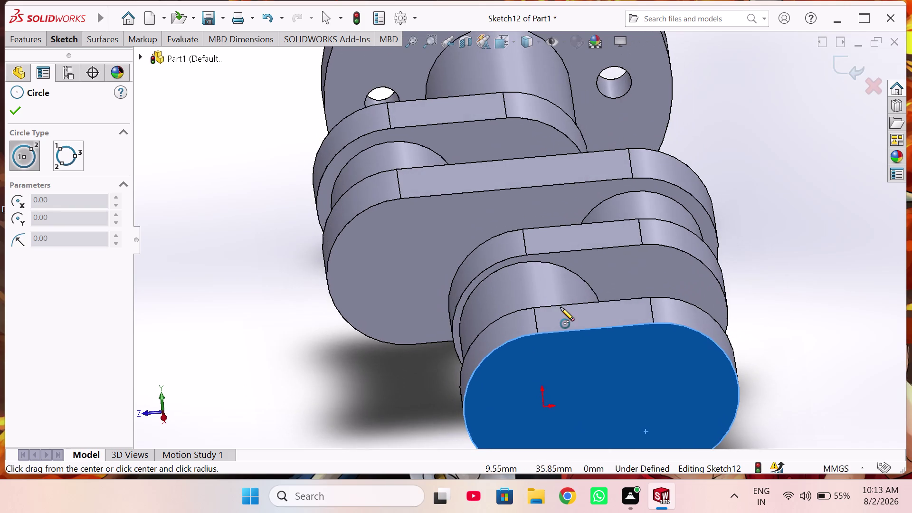
scroll(up, 3)
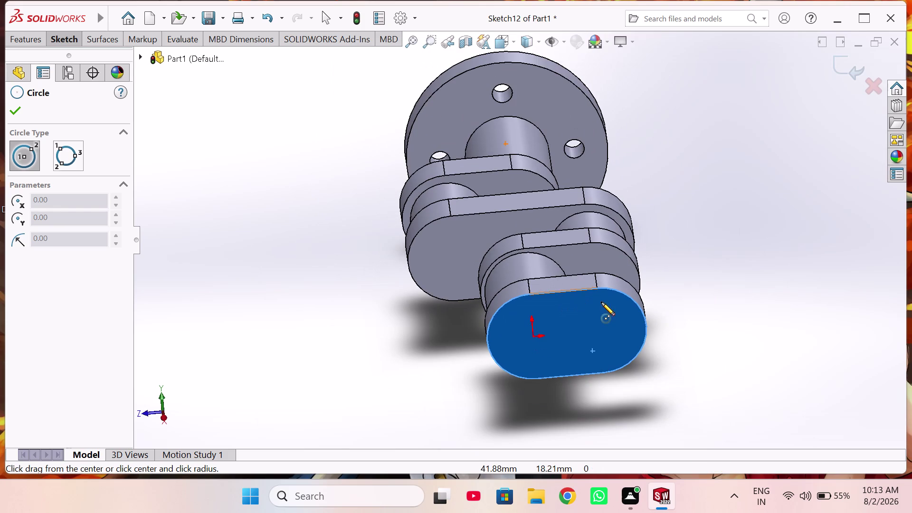
scroll(down, 3)
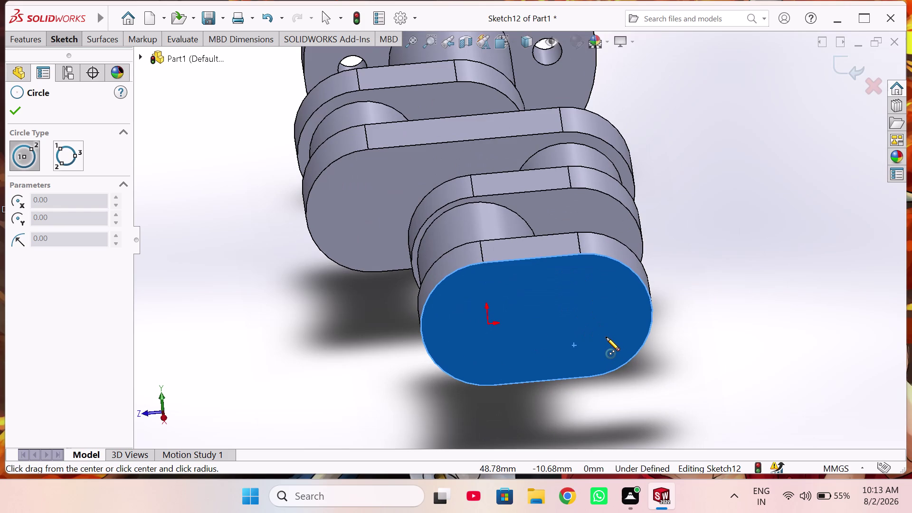
key(ctrl+8)
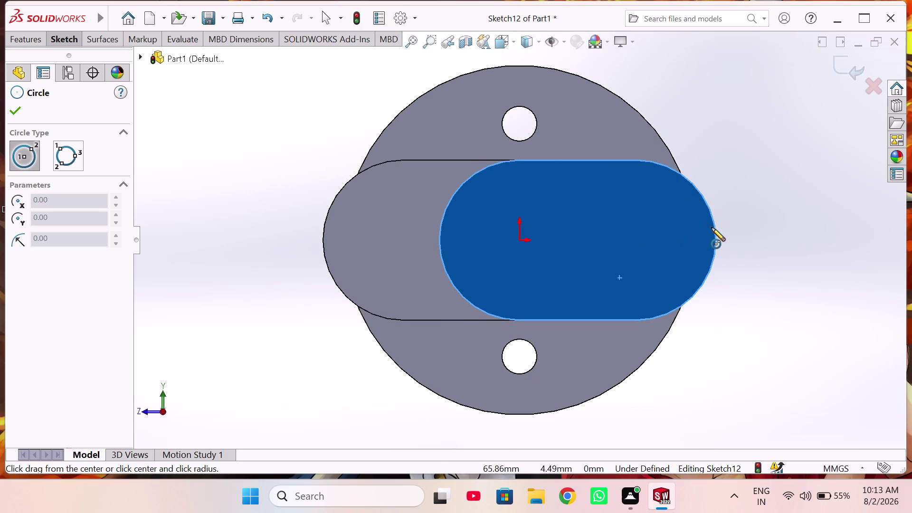
Draw an offset circle, dimension its diameter to 45 mm, and exit the sketch.
click(637, 241)
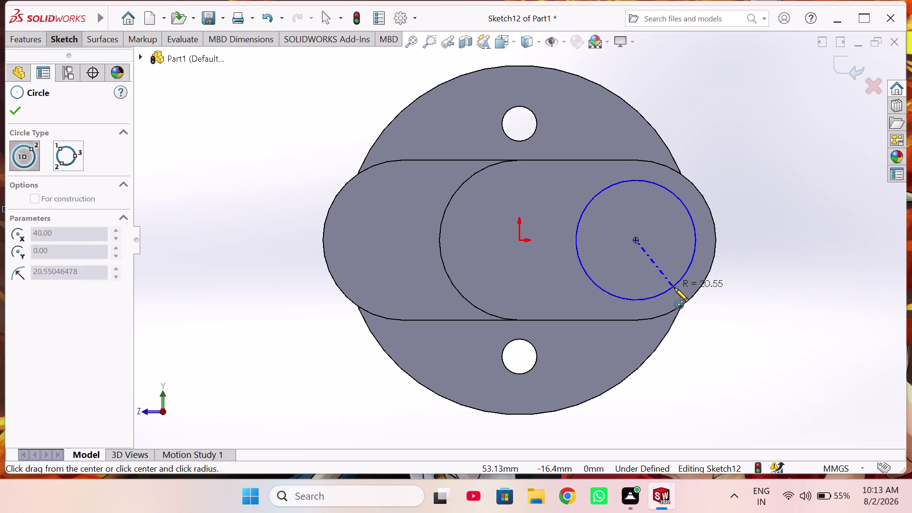
click(675, 288)
right_drag(772, 294, 761, 174)
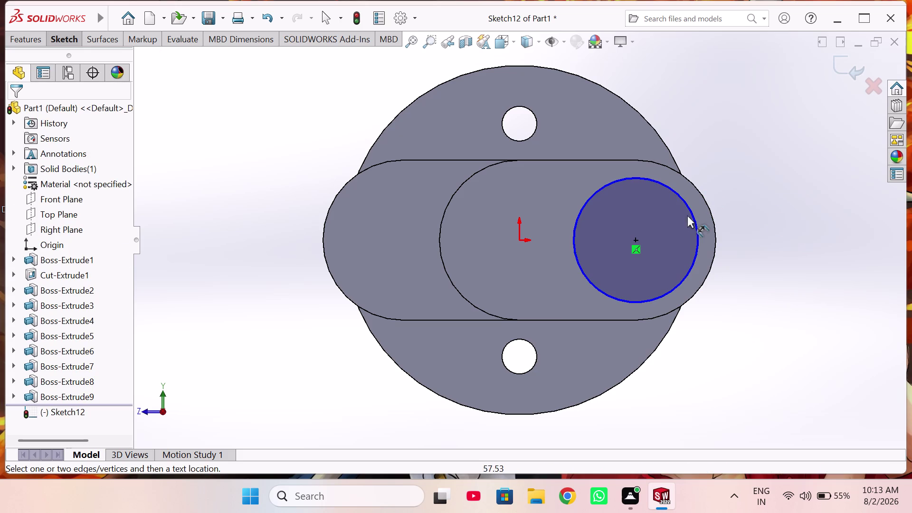
click(691, 216)
click(775, 220)
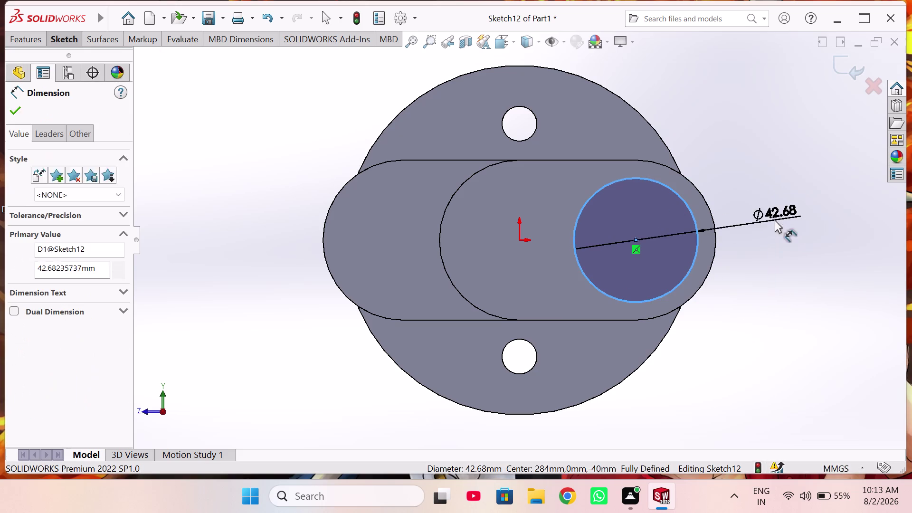
text(45)
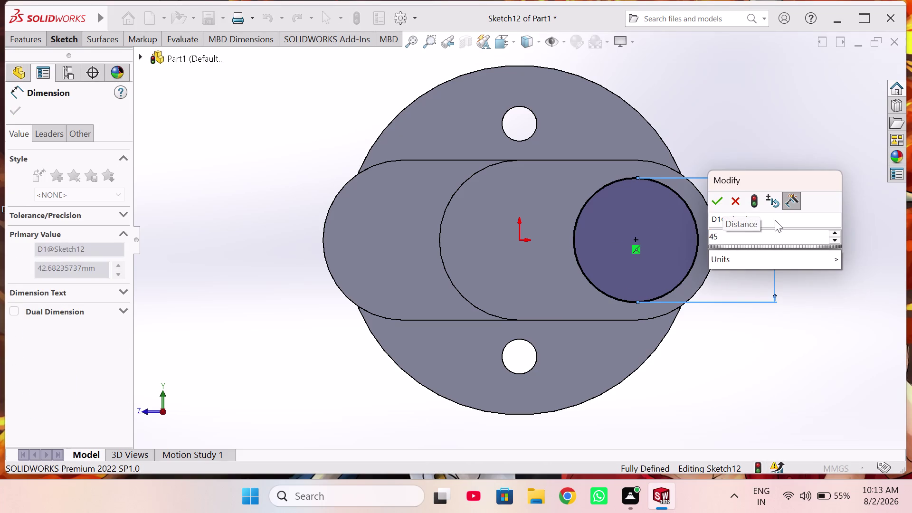
key(Return)
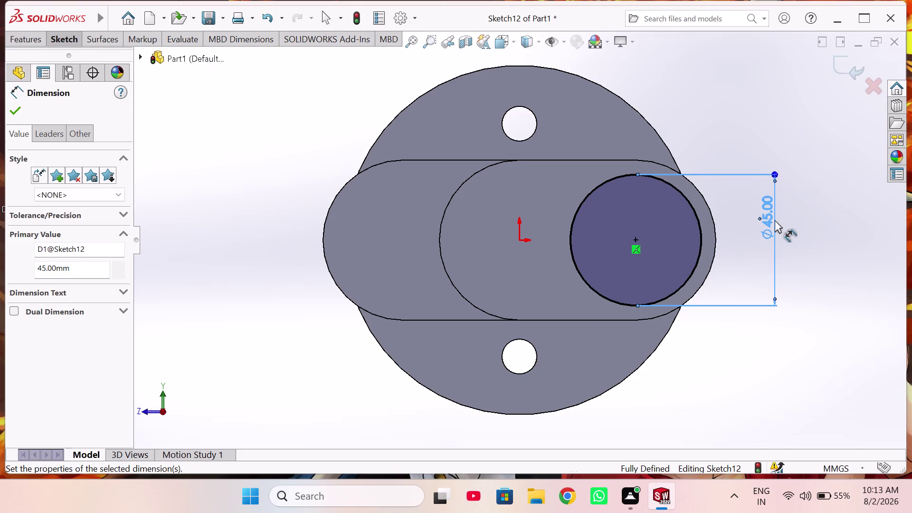
click(846, 73)
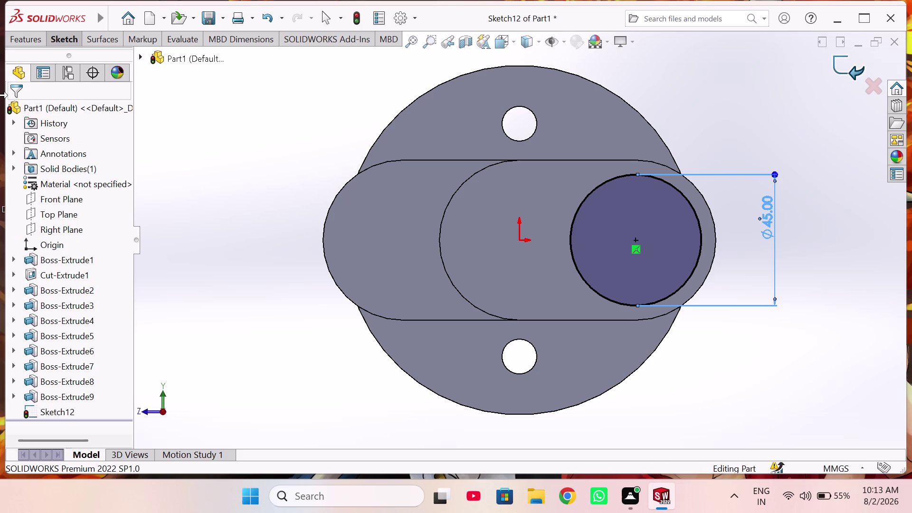
Extrude Sketch12's circle blind 35 mm into Boss-Extrude10.
click(30, 40)
click(36, 70)
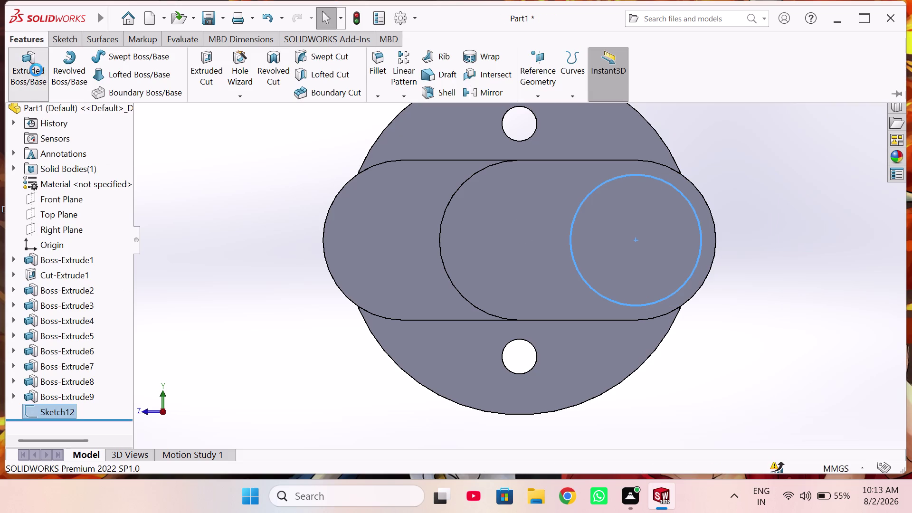
middle_drag(213, 196, 236, 222)
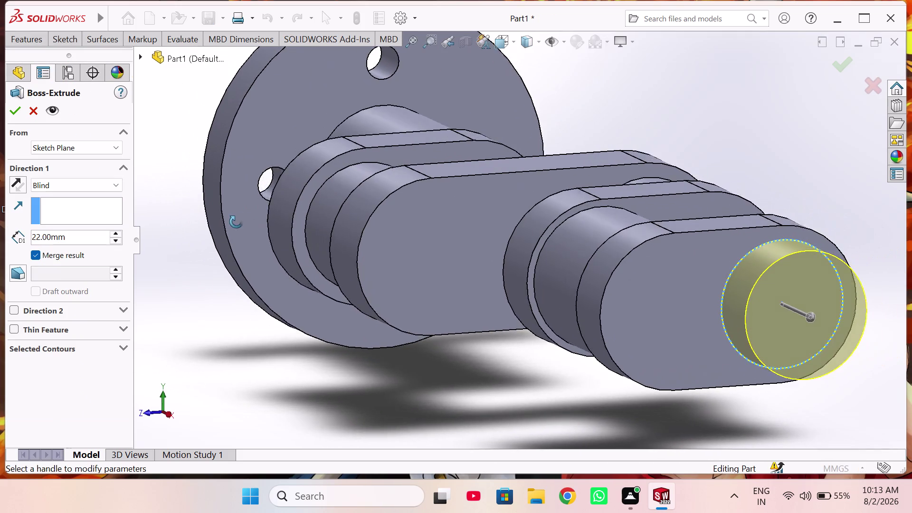
middle_drag(236, 222, 234, 221)
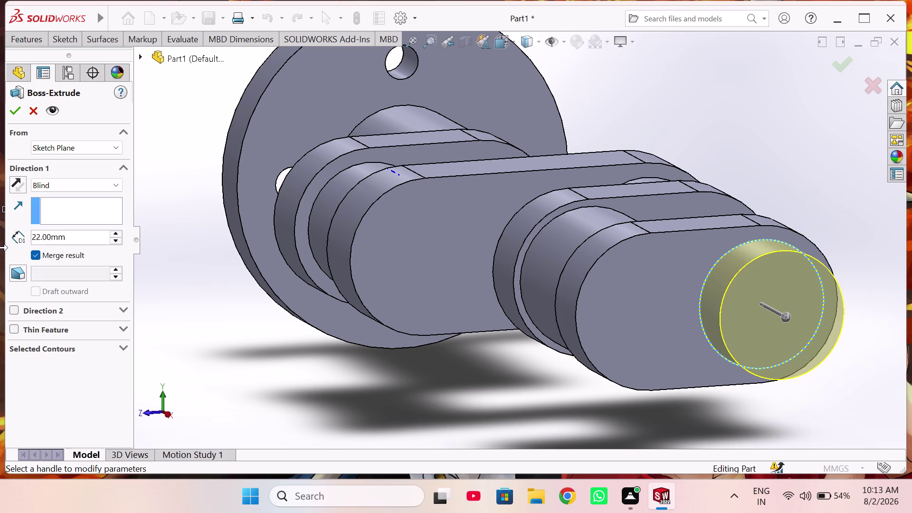
double_click(87, 236)
text(3)
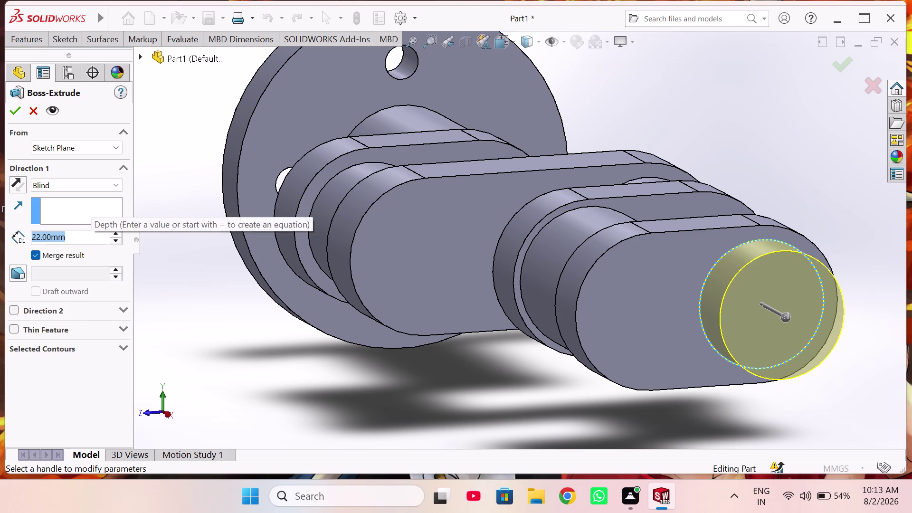
text(5)
key(Return)
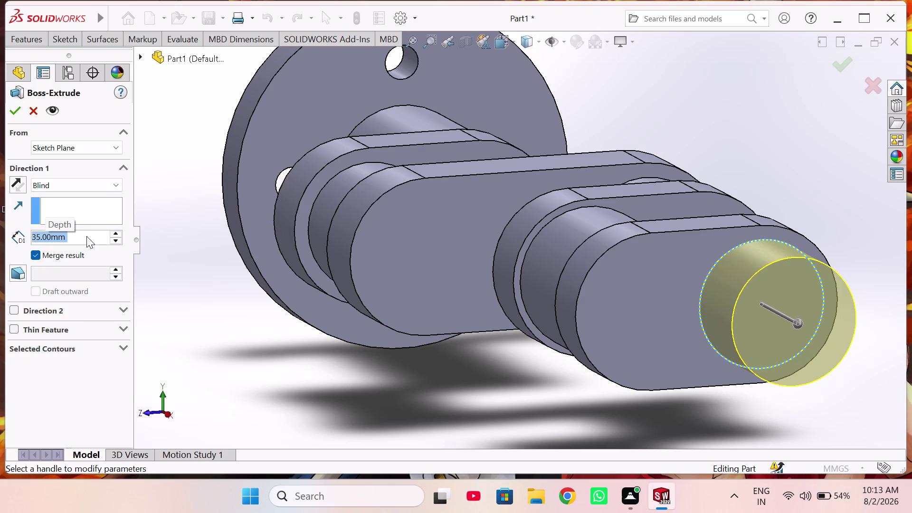
click(15, 116)
Inspect the new end boss and open Sketch13 on its end face.
scroll(up, 3)
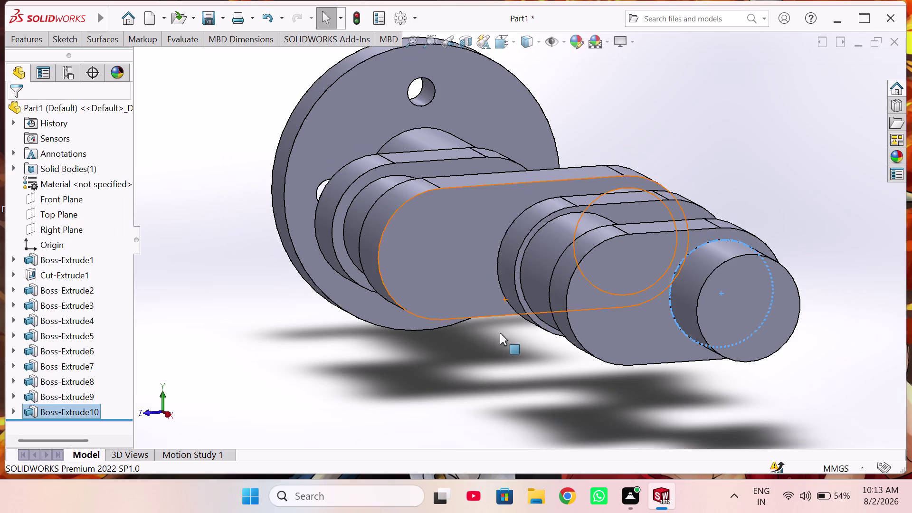
scroll(up, 3)
middle_drag(501, 331, 490, 324)
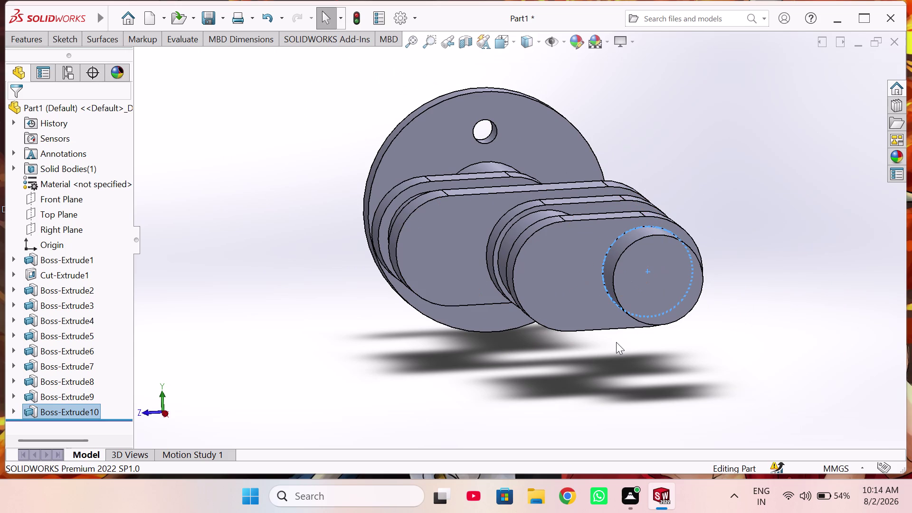
click(660, 280)
click(711, 251)
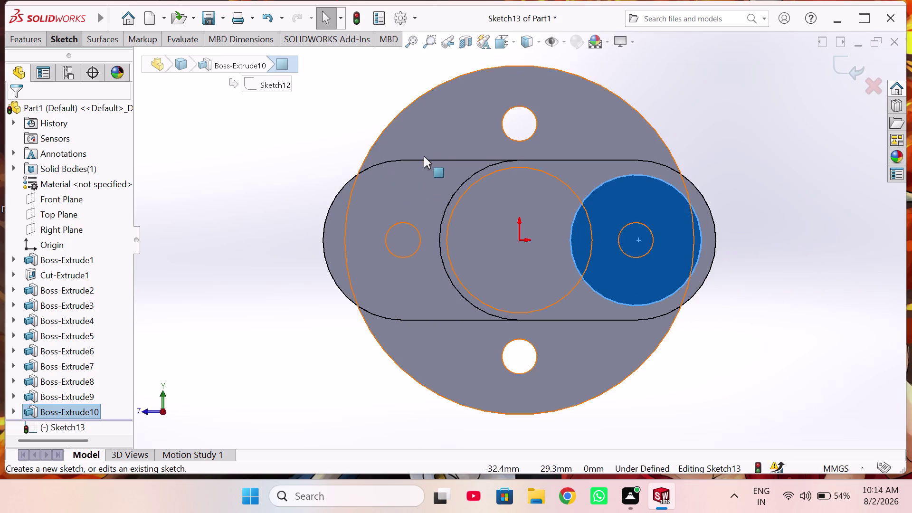
Convert the end boss's circular edge into Sketch13, making the sketch fully defined.
click(69, 38)
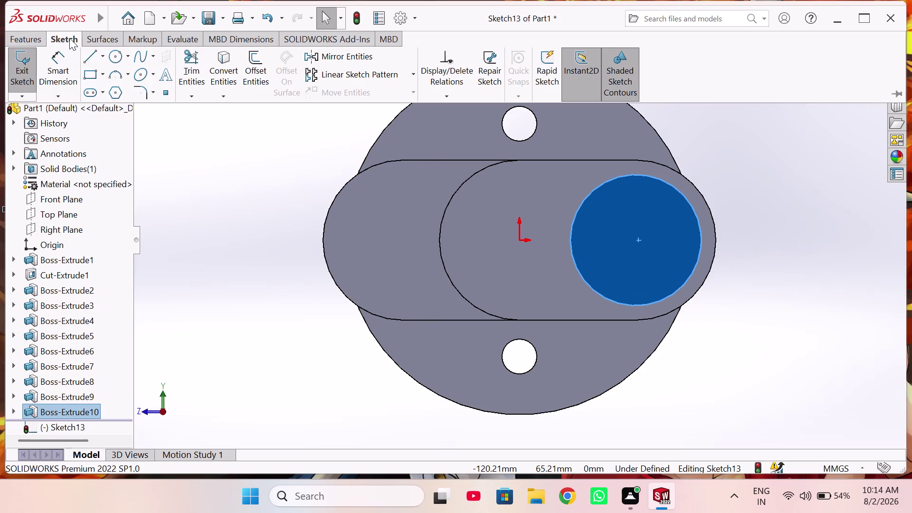
click(227, 73)
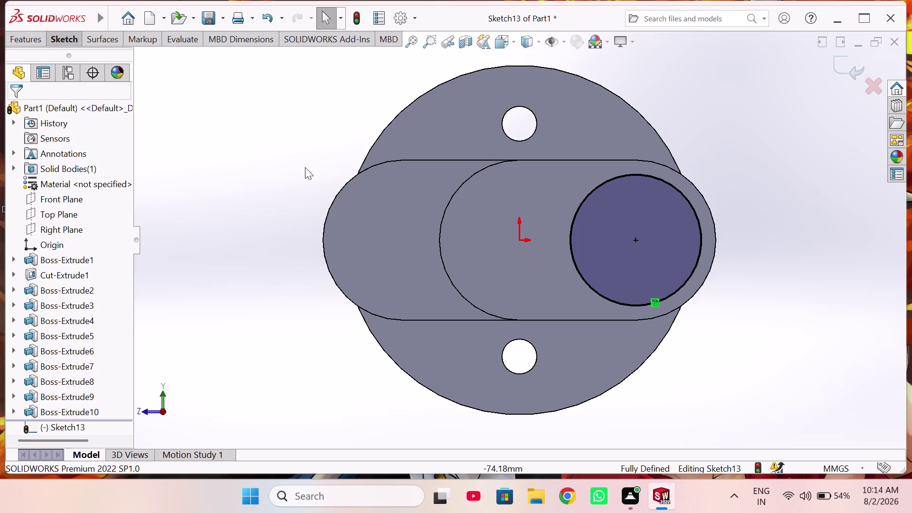
click(375, 173)
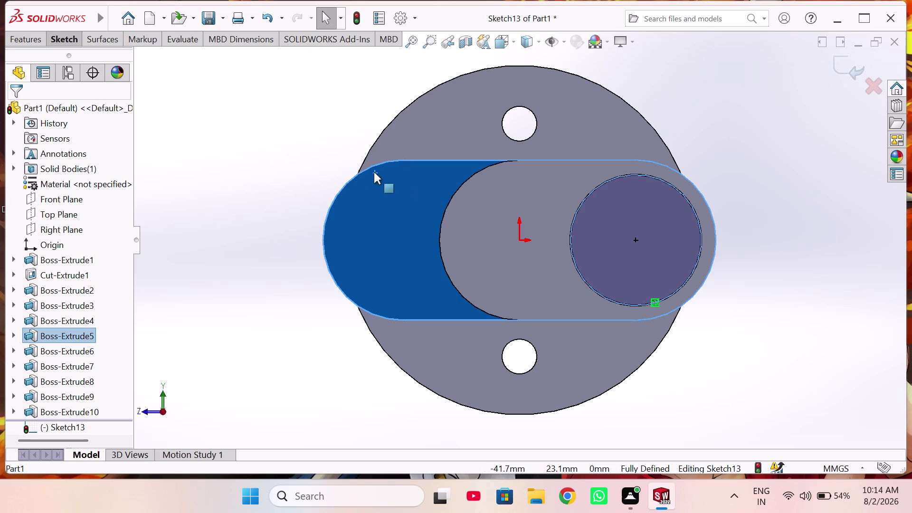
click(427, 192)
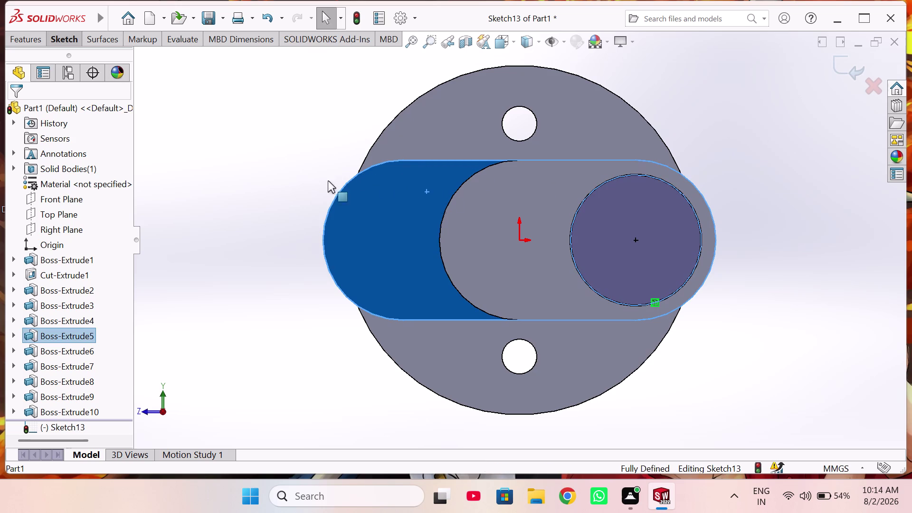
key(Escape)
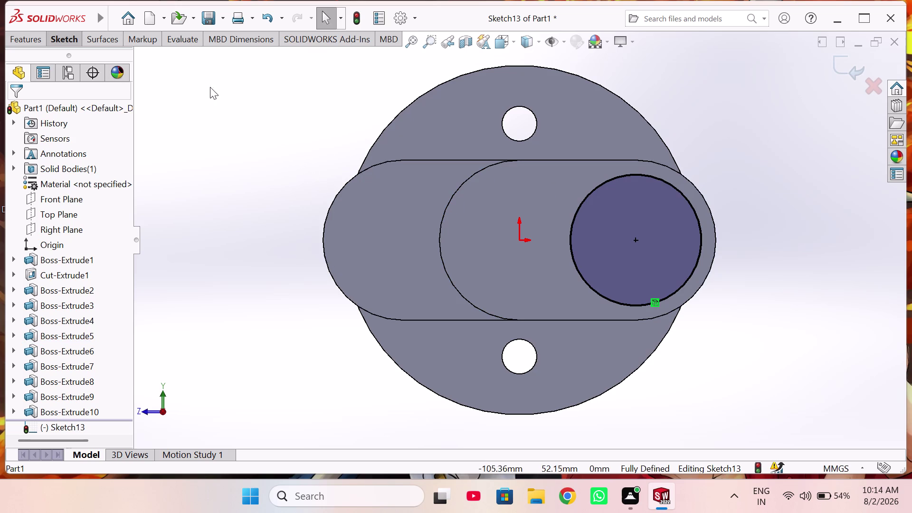
click(65, 37)
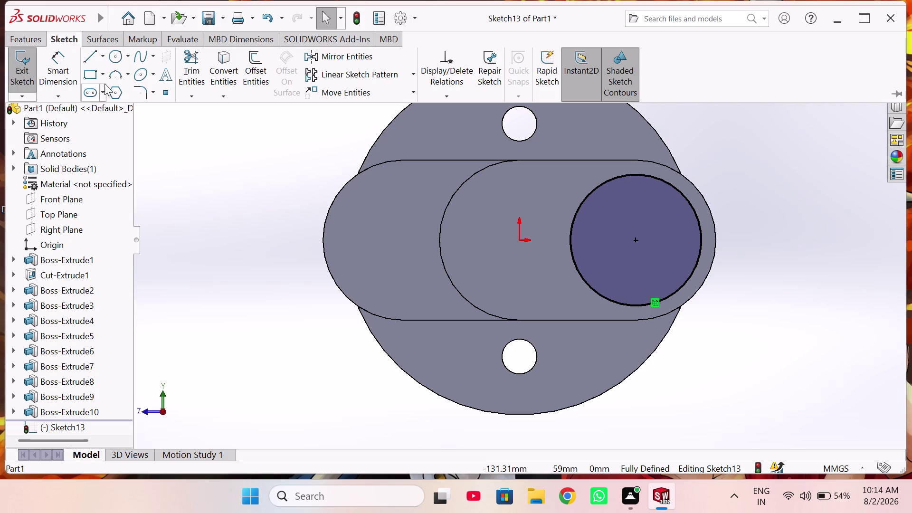
click(173, 178)
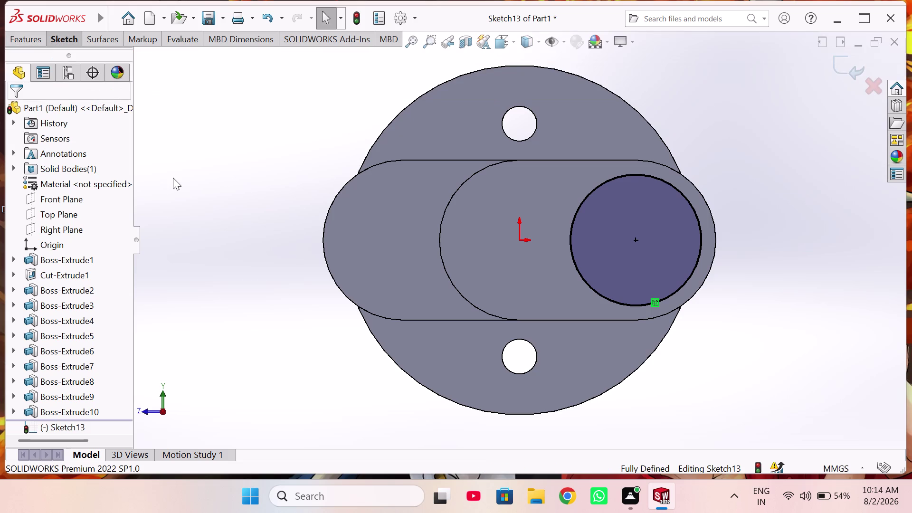